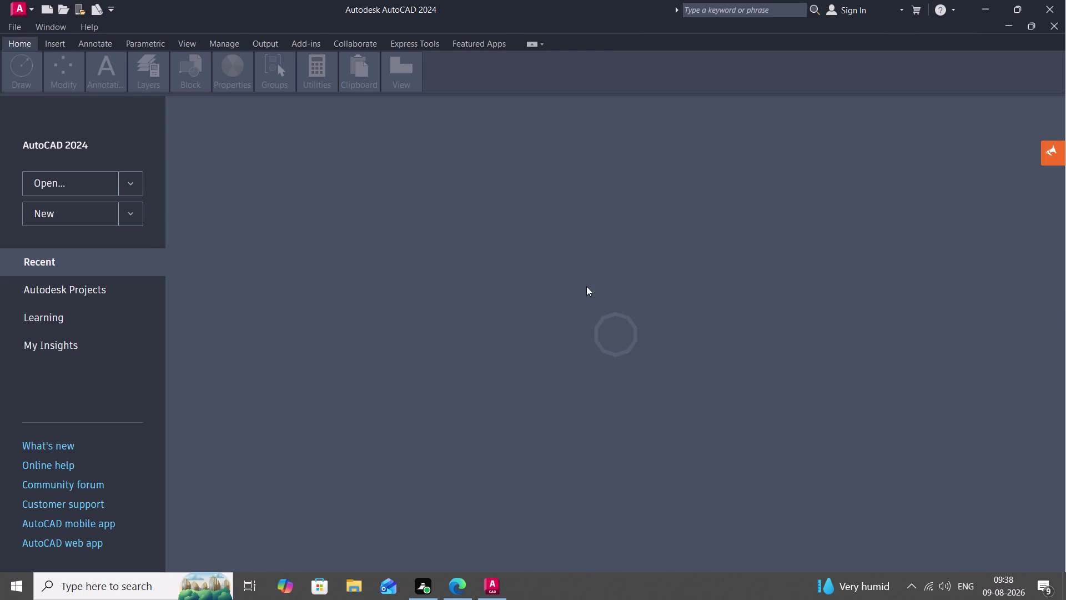
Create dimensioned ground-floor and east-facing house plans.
Create a new blank Drawing1 from the default acad.dwt template.
click(88, 212)
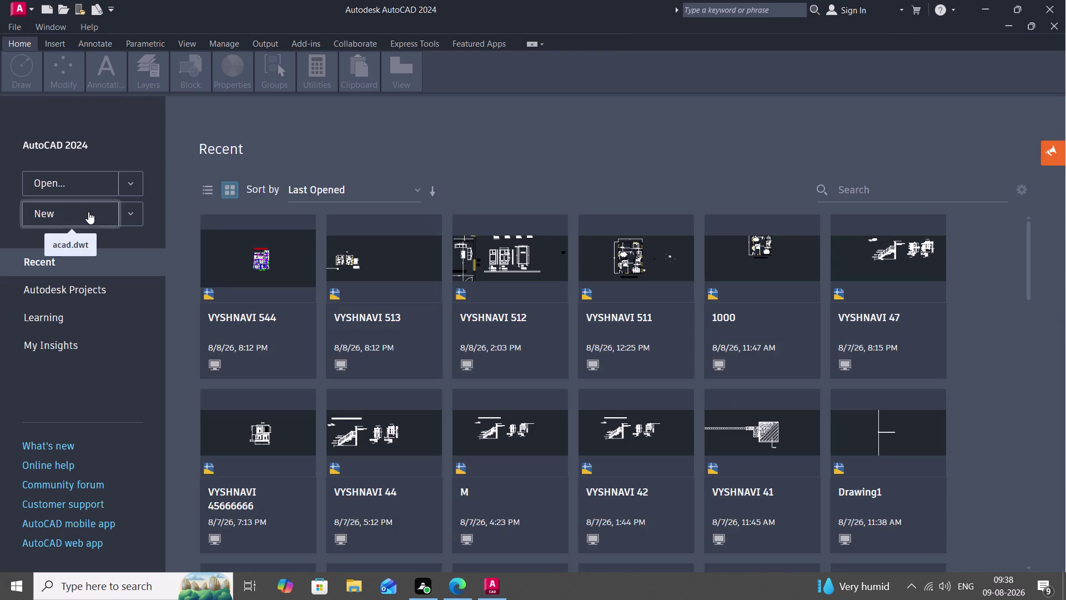
right_click(88, 211)
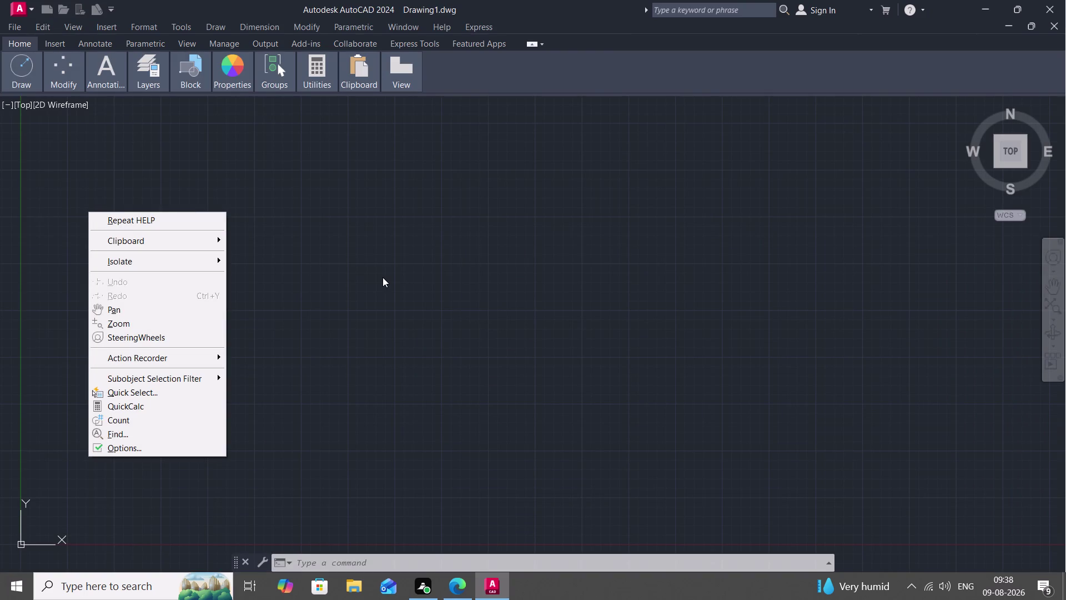
key(Escape)
scroll(down, 3)
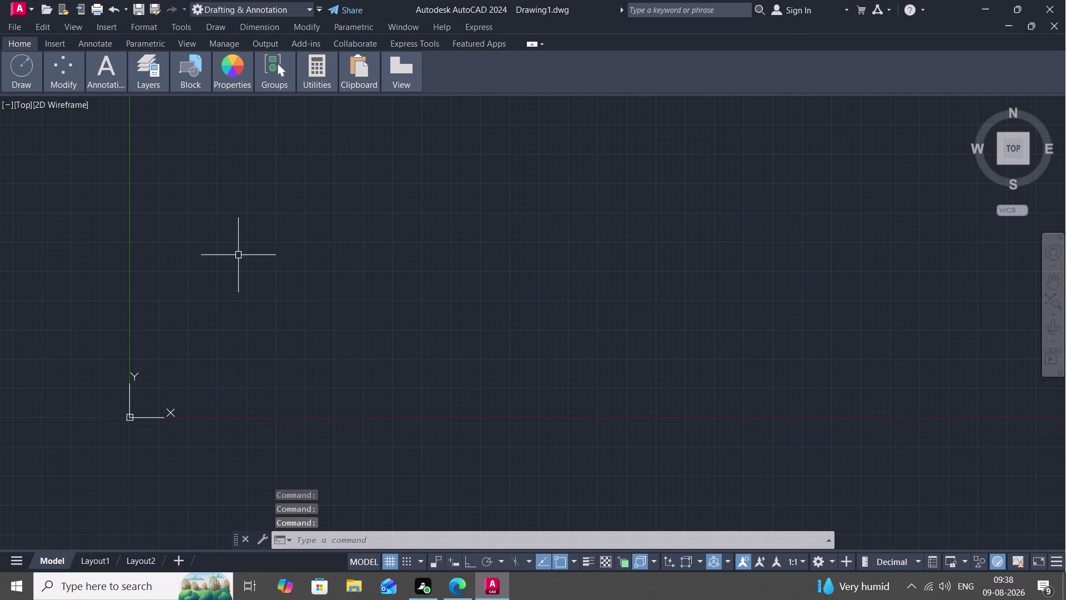
Start a trial rectangle from the Draw panel and pick its first corner.
click(19, 40)
click(26, 45)
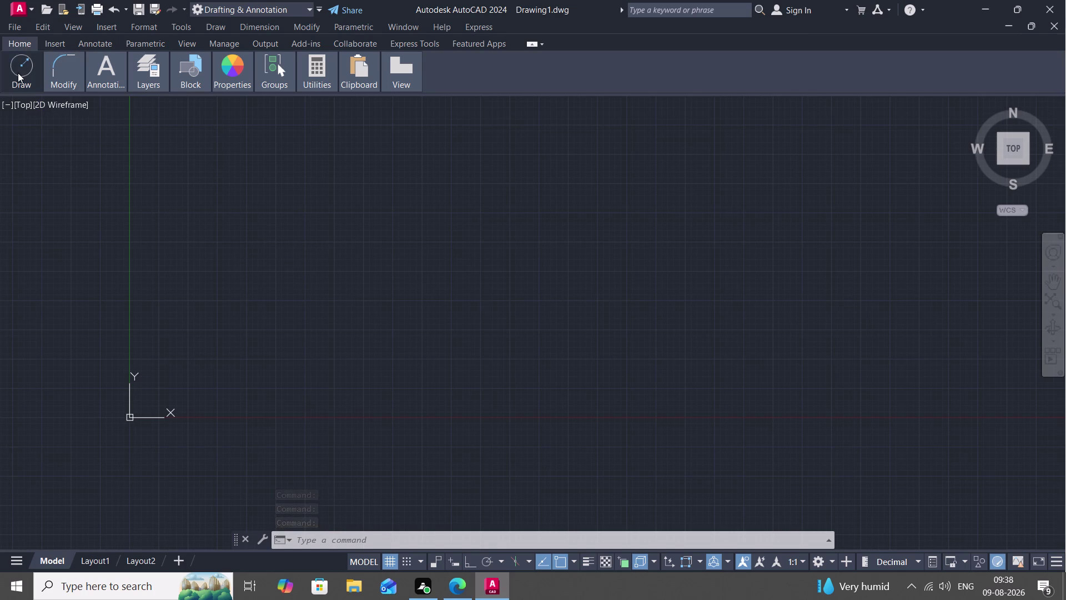
click(17, 72)
click(10, 105)
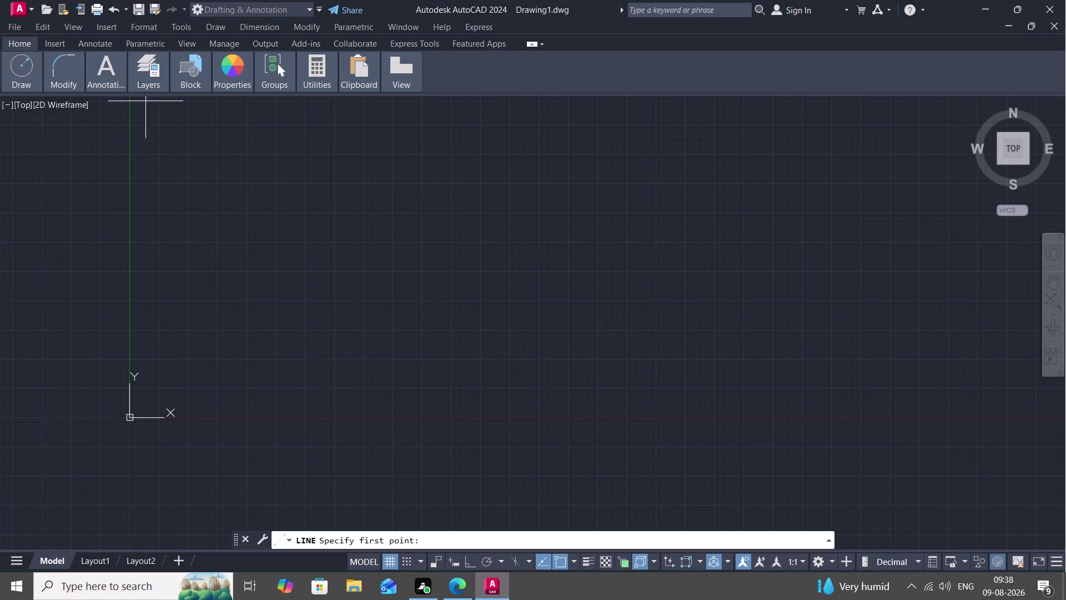
click(16, 74)
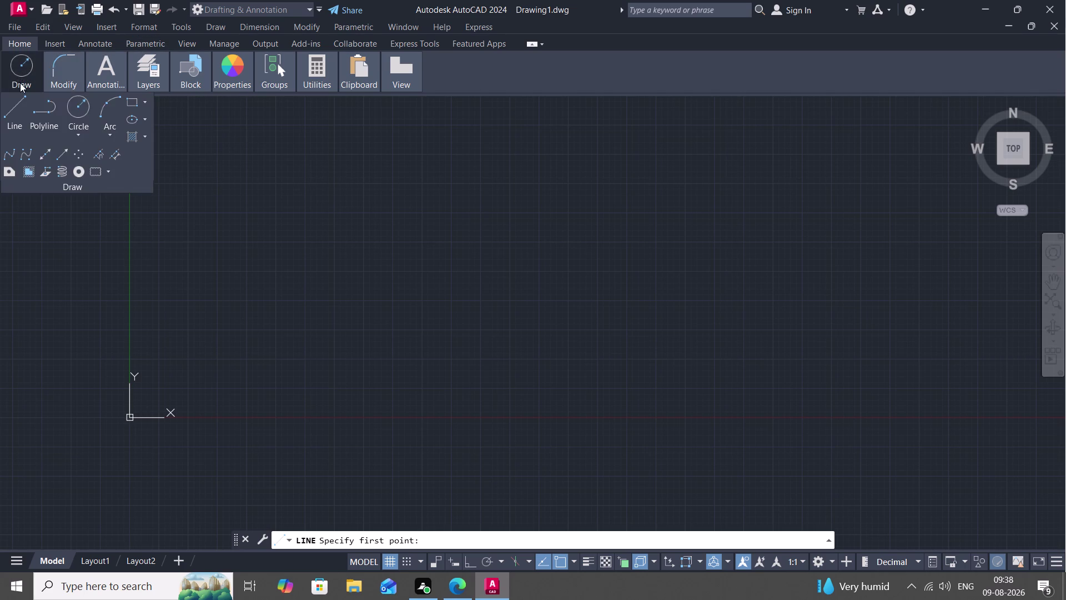
click(143, 102)
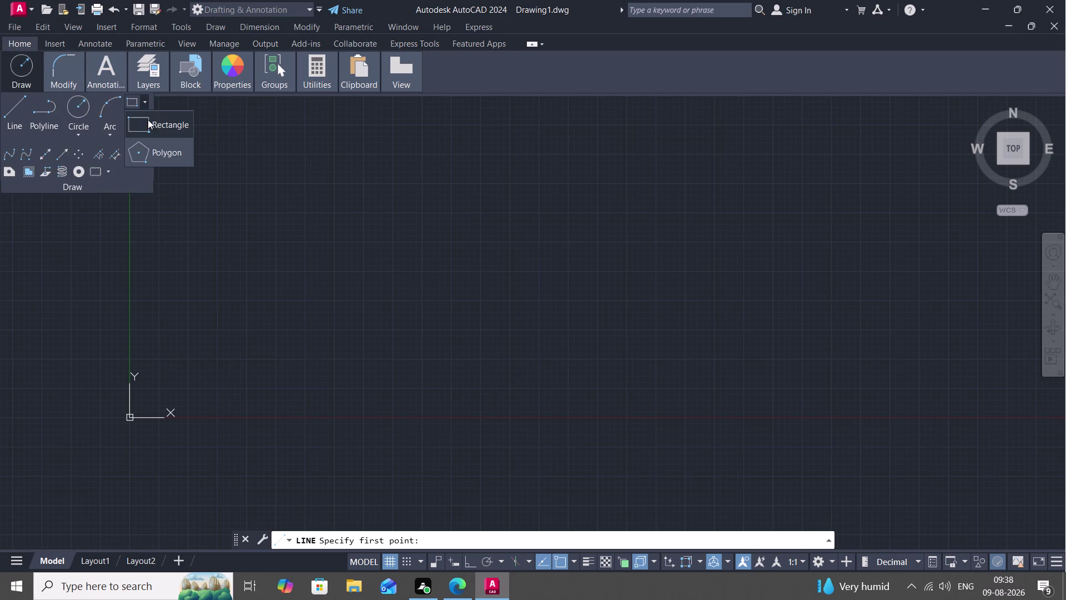
click(152, 125)
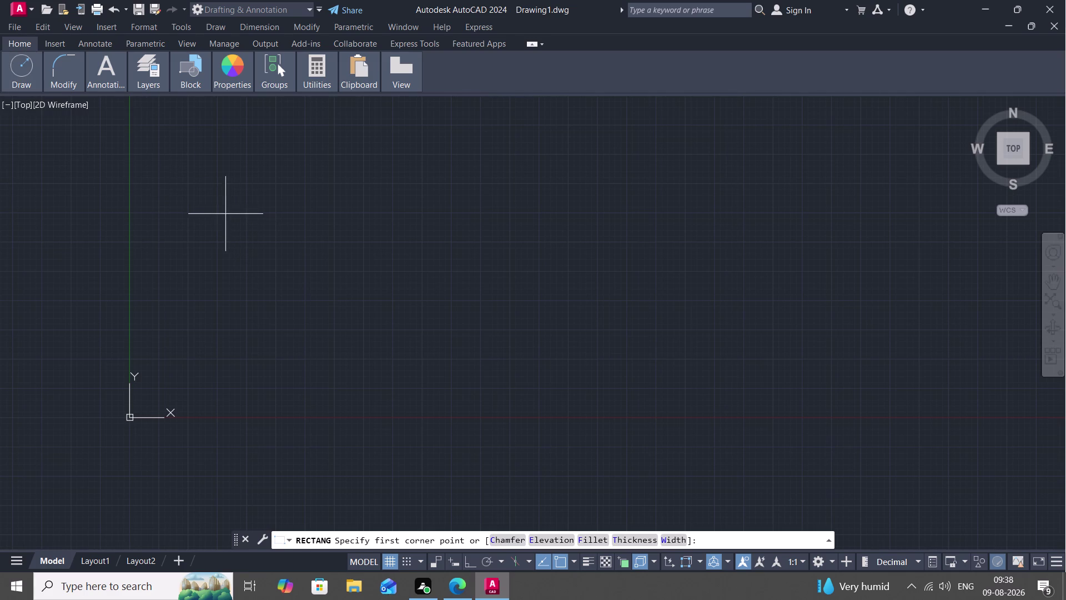
click(218, 211)
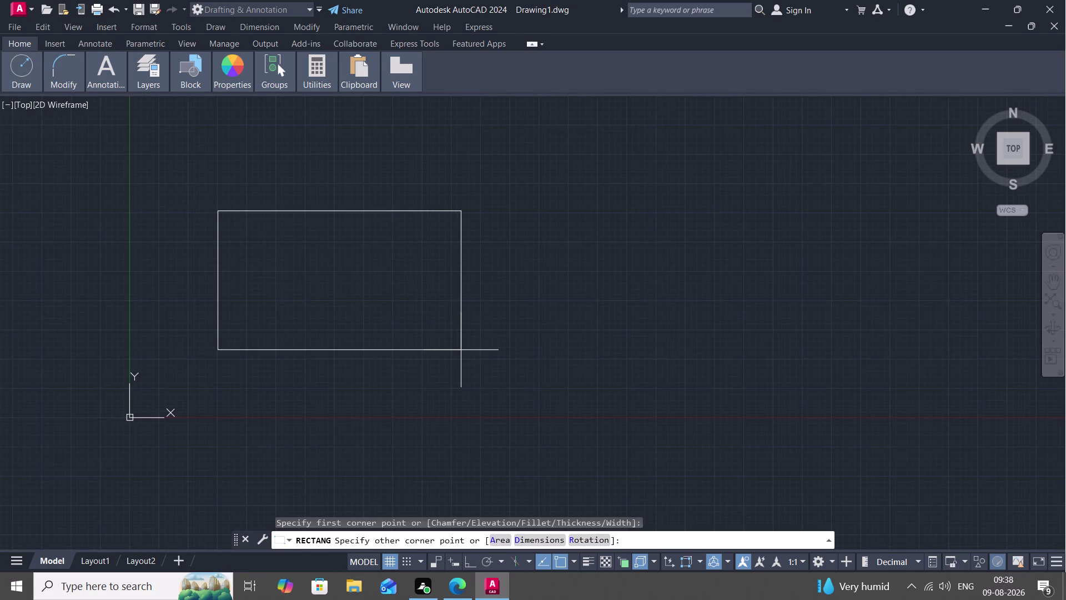
Cancel the rectangle at its Dimensions prompt and open Drawing Units with UN.
text(D)
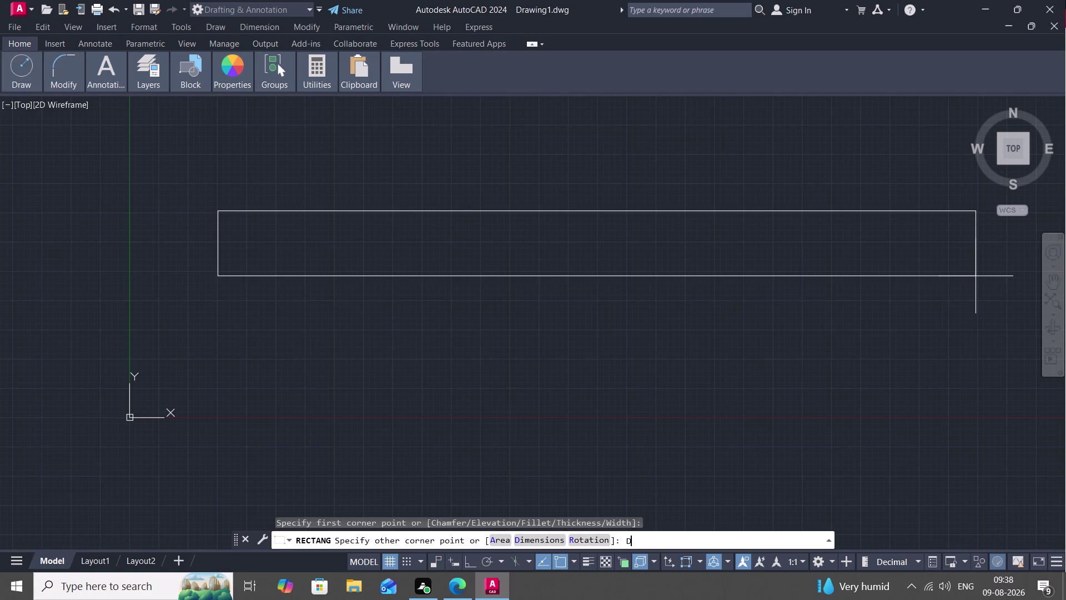
key(space)
key(Escape)
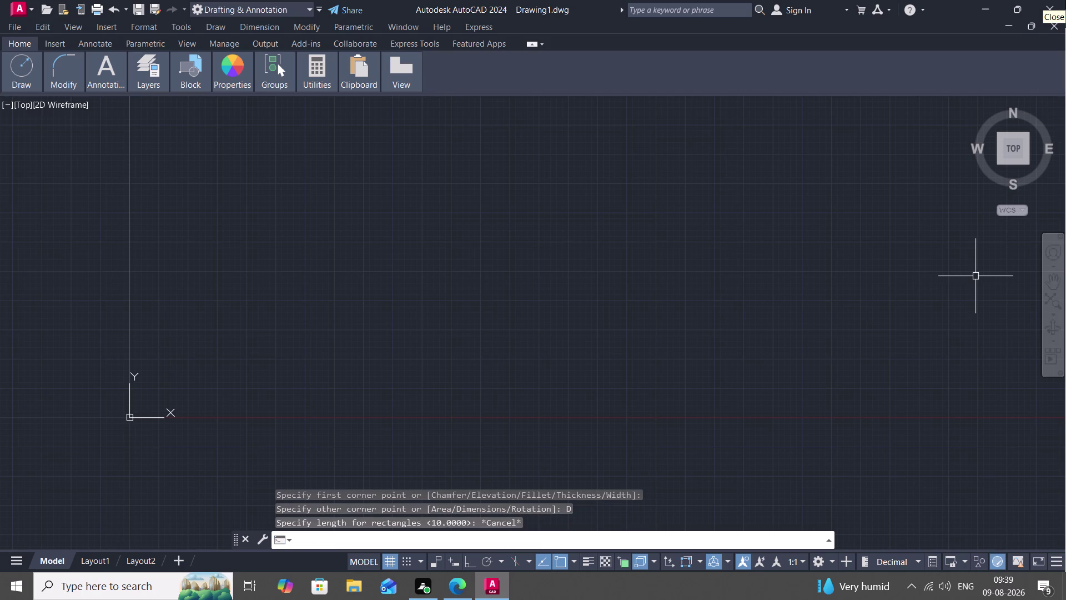
text(UN)
key(space)
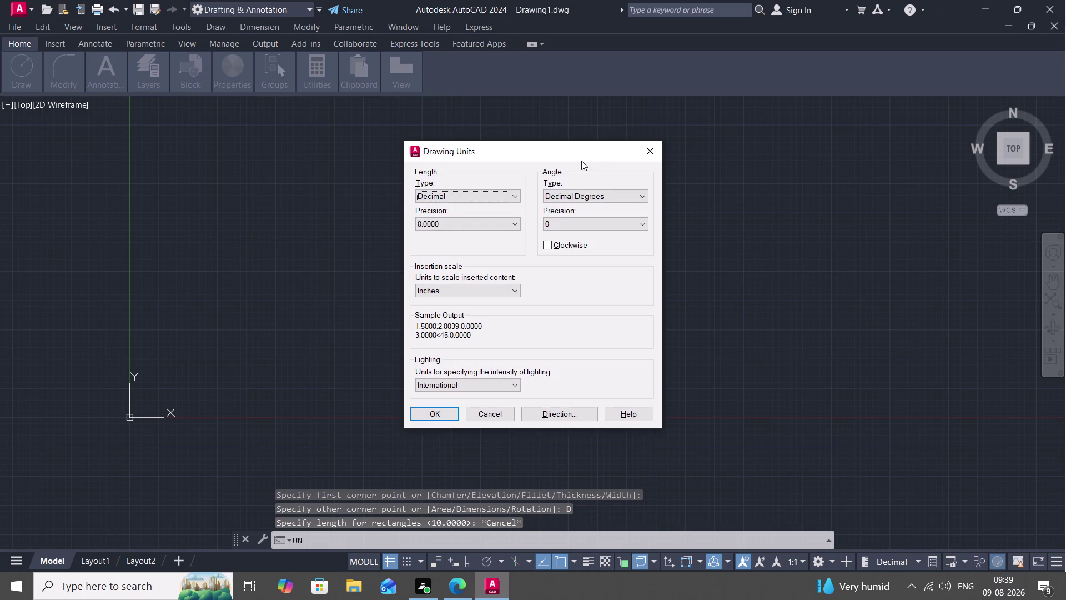
Set length units to Engineering with 0'-0.00" precision and confirm.
click(517, 191)
click(496, 223)
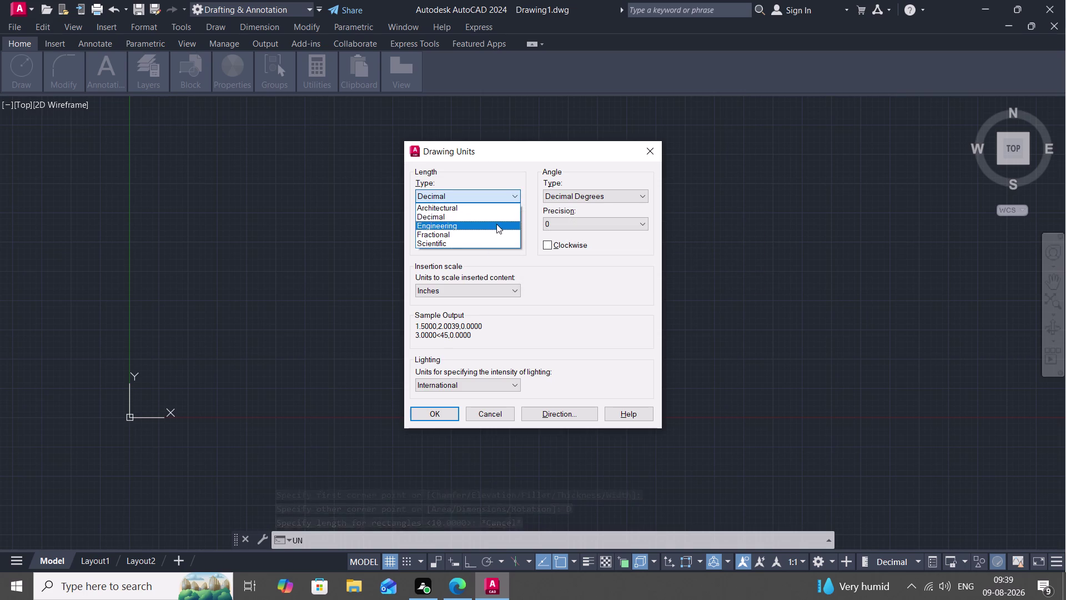
click(496, 224)
click(489, 252)
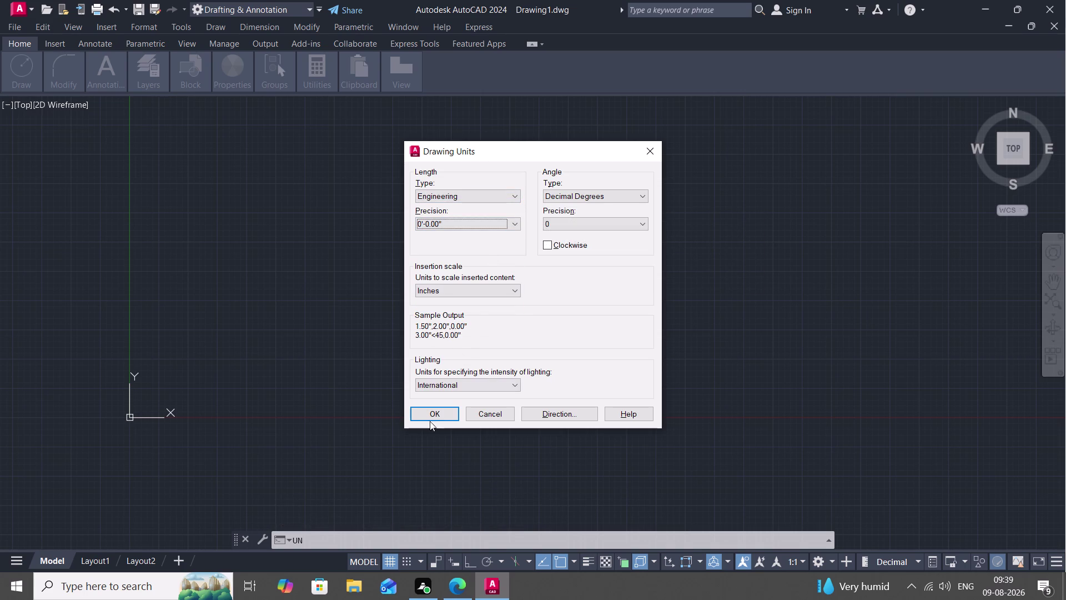
click(432, 410)
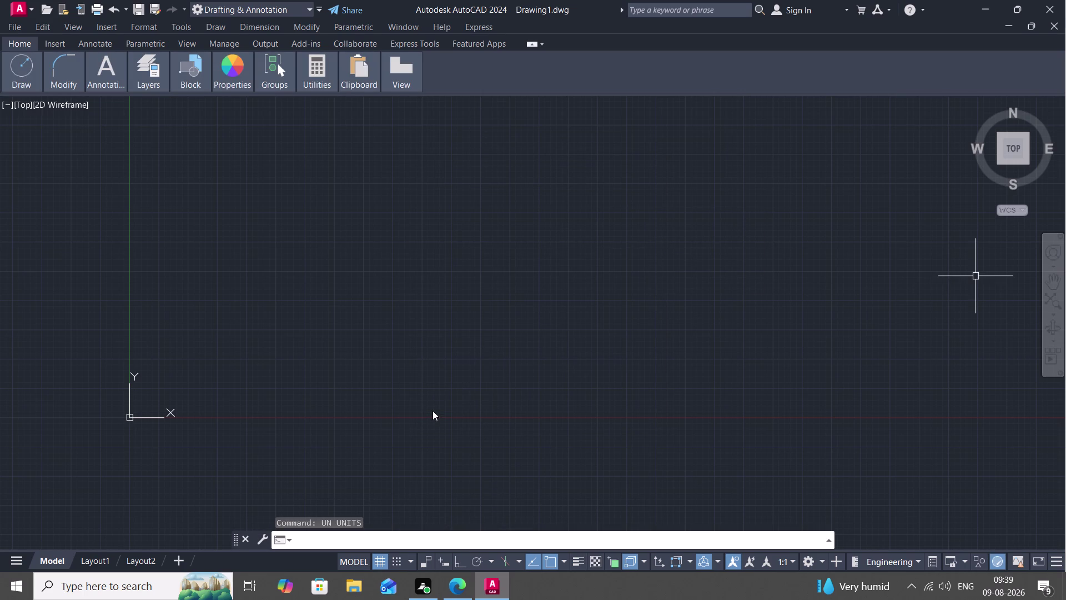
Give the Standard dimension style Engineering primary units with 0'-0.00" precision.
text(D)
key(space)
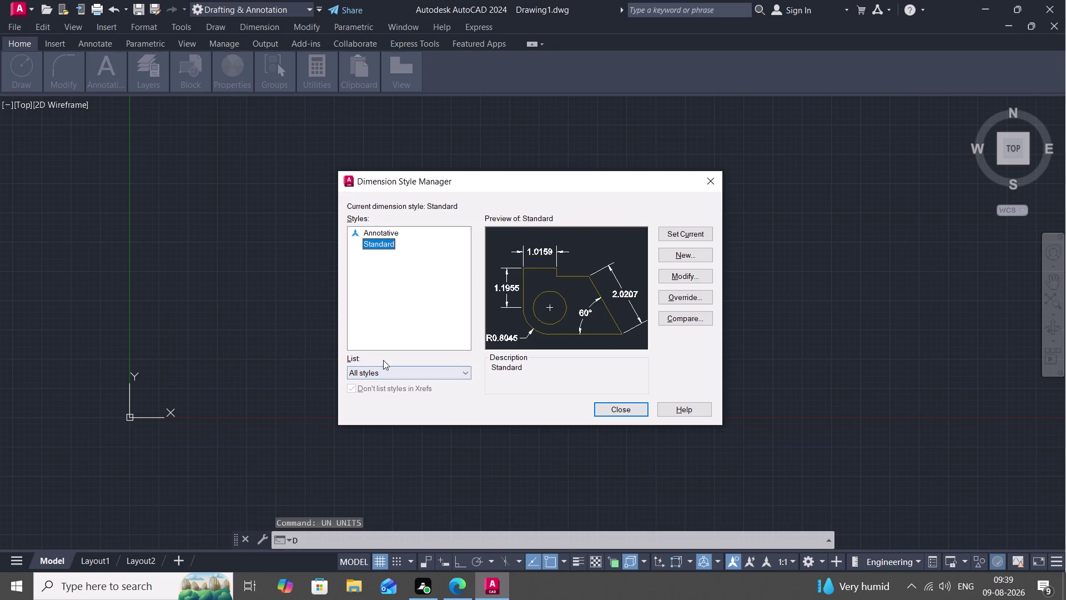
click(684, 277)
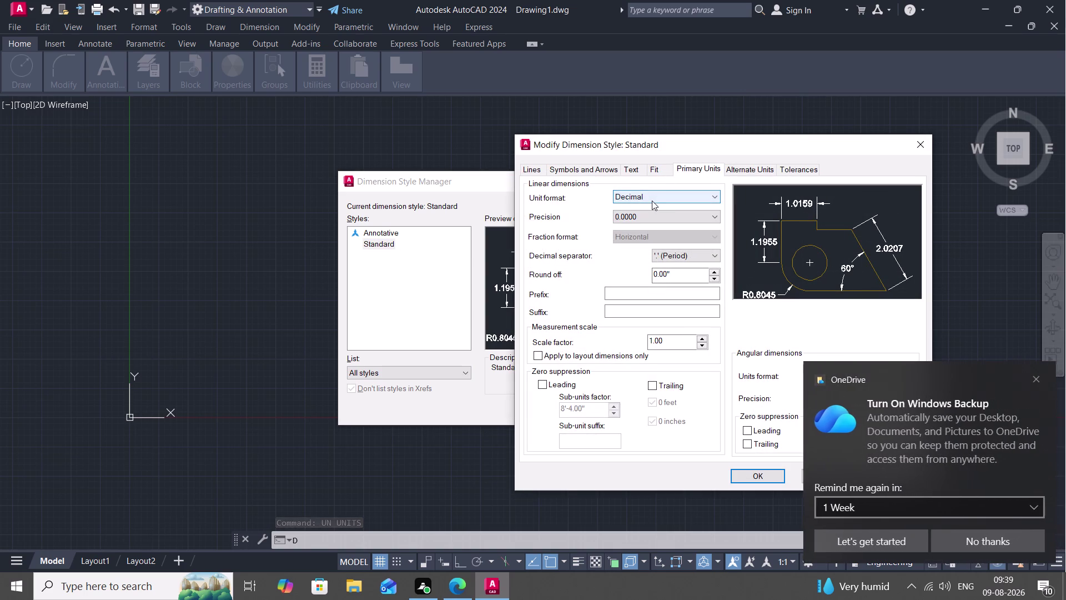
click(651, 201)
click(652, 225)
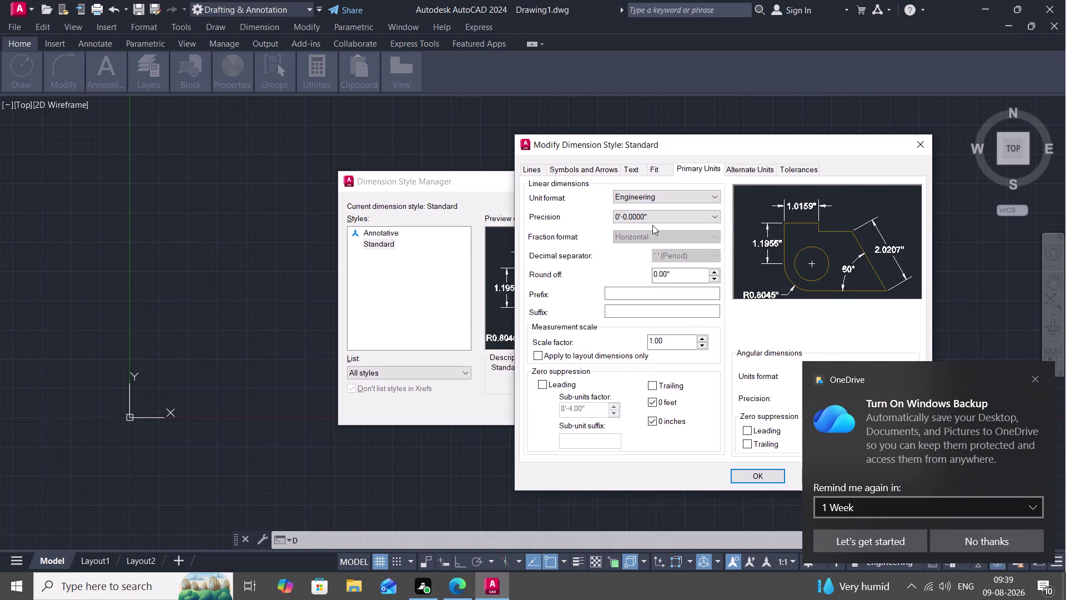
click(653, 217)
click(641, 248)
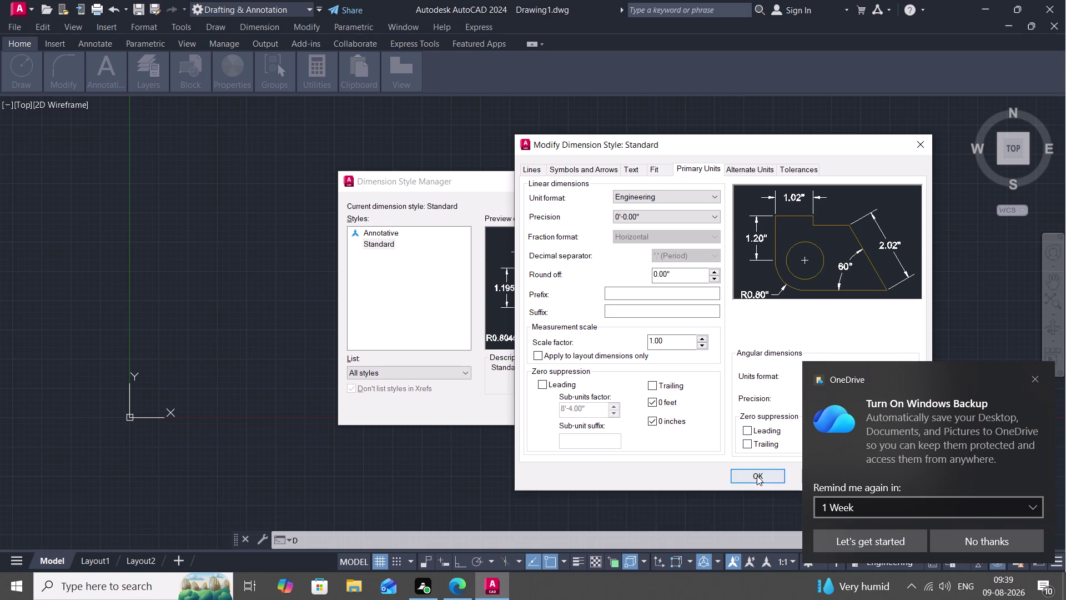
Set the Standard style's text height to 6", save it, and close the manager.
click(627, 166)
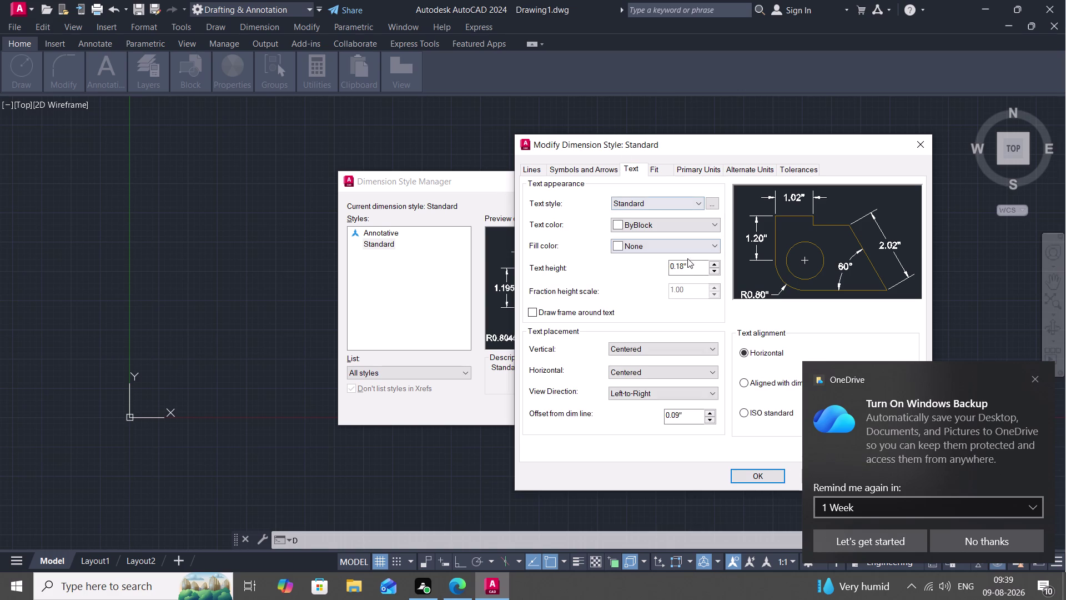
click(689, 267)
key(BackSpace)
key(BackSpace)
key(BackSpace)
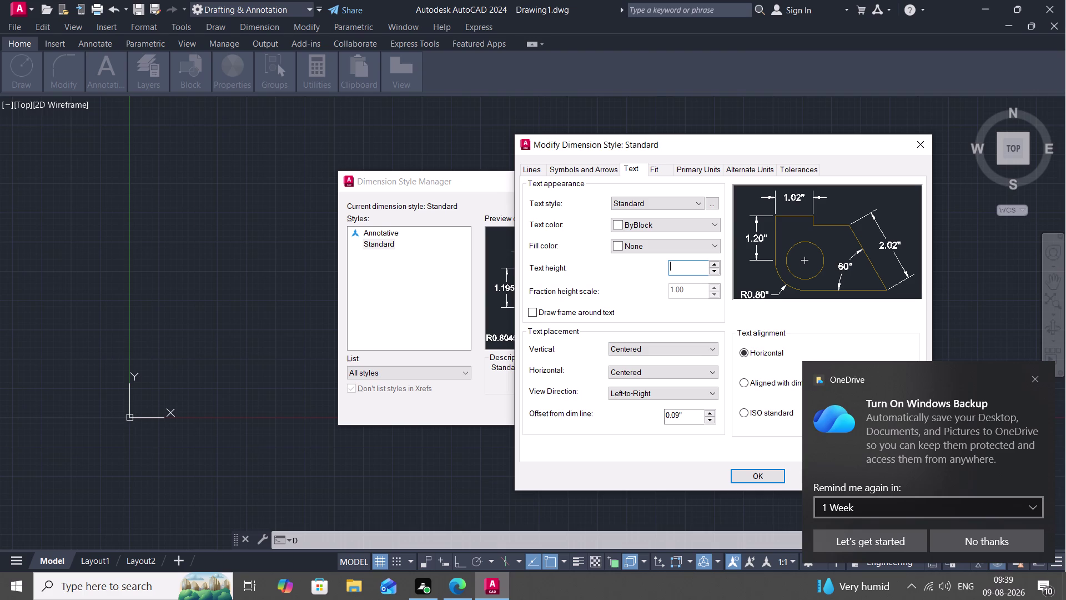
key(6)
key(shift+quotedbl)
click(744, 472)
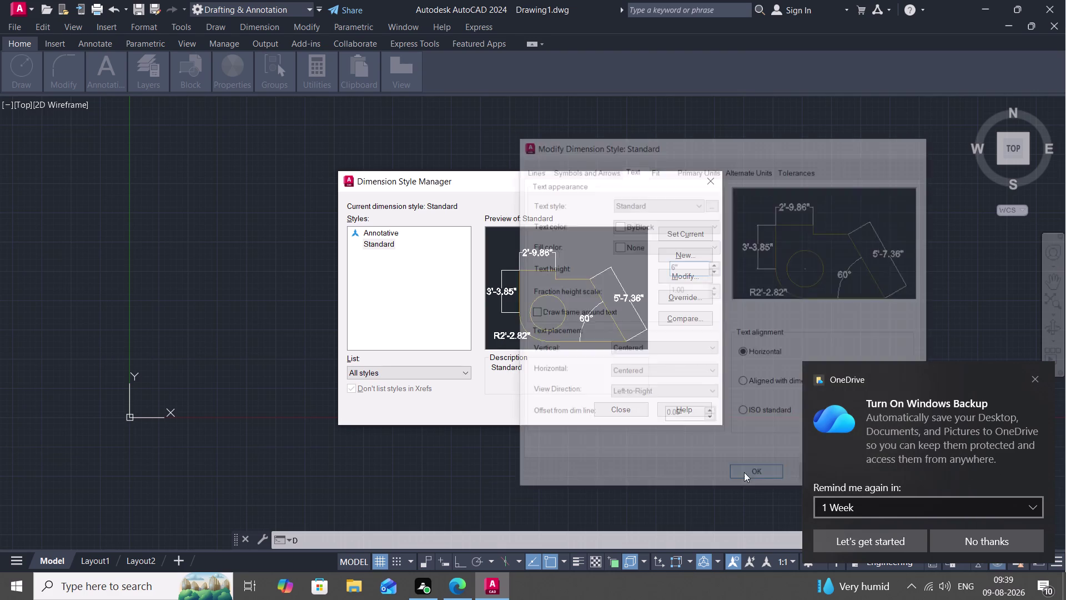
click(688, 228)
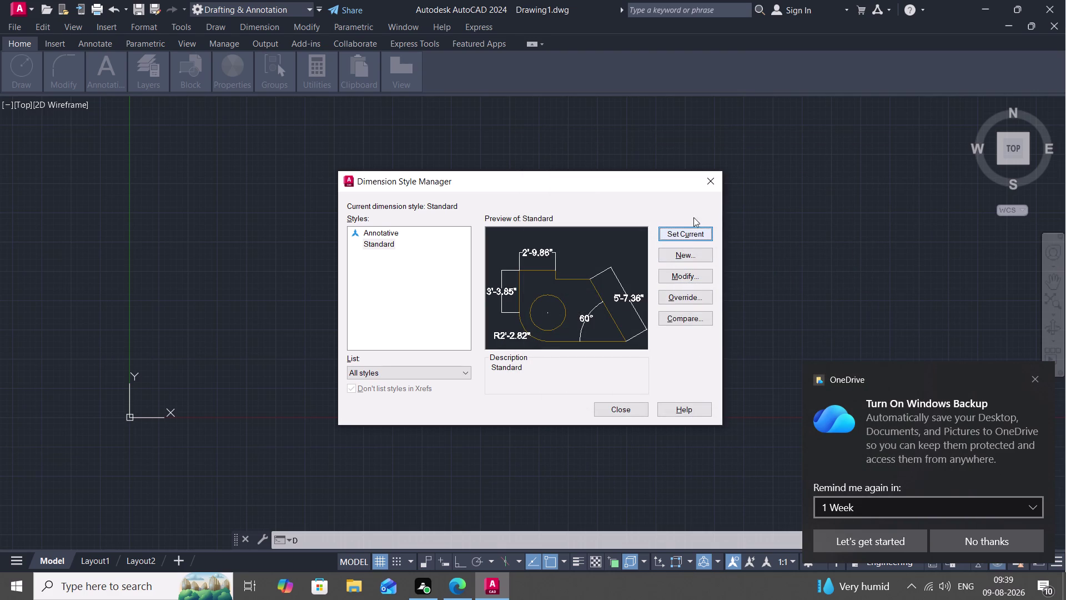
click(710, 186)
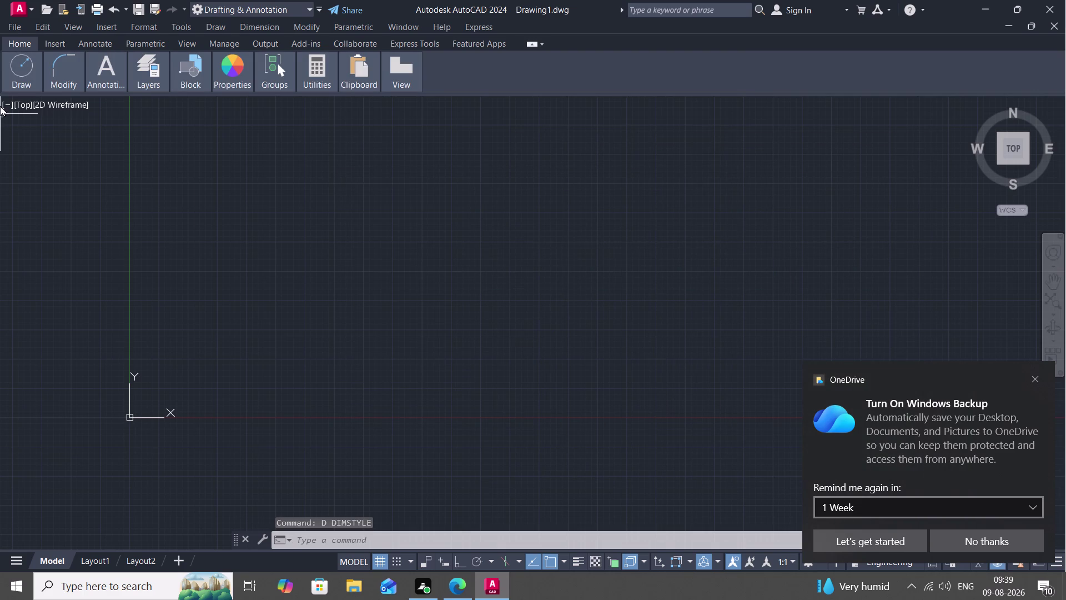
Start a rectangle, pick its first corner, and choose to size it by dimensions.
click(23, 69)
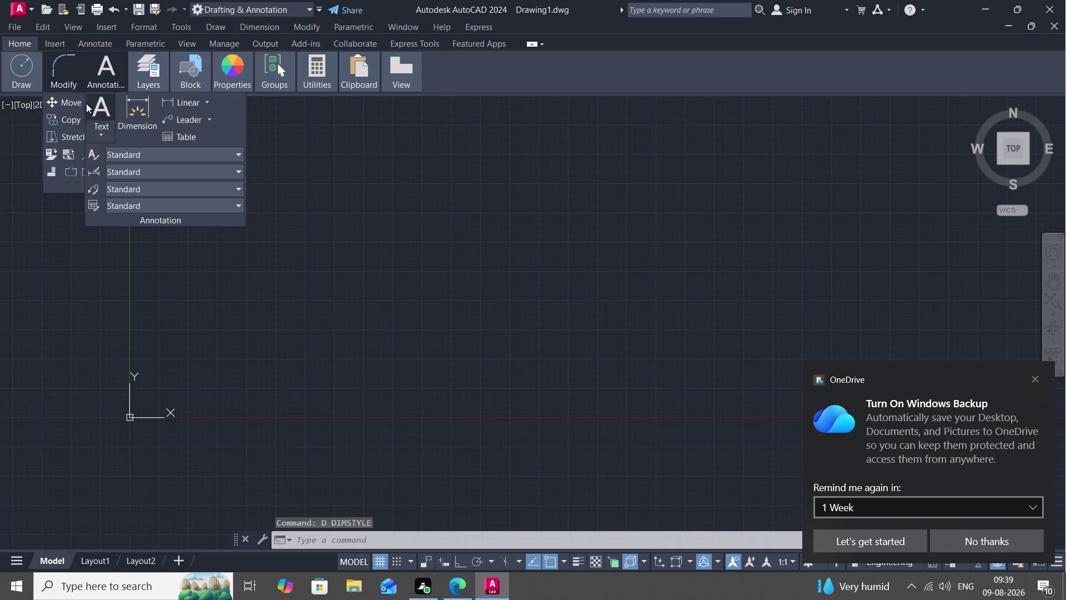
click(8, 85)
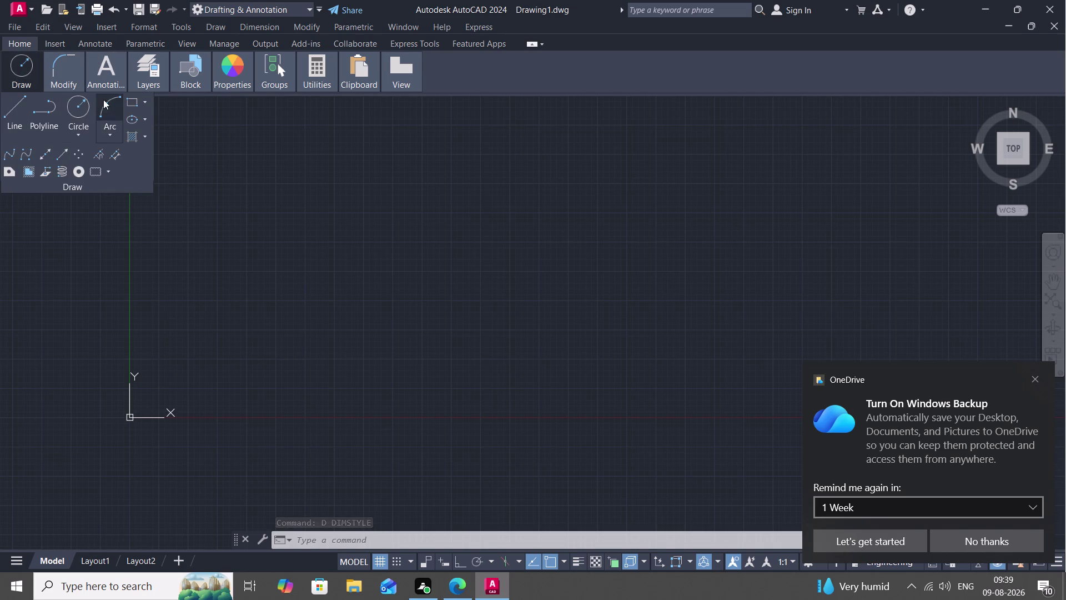
click(144, 97)
click(141, 129)
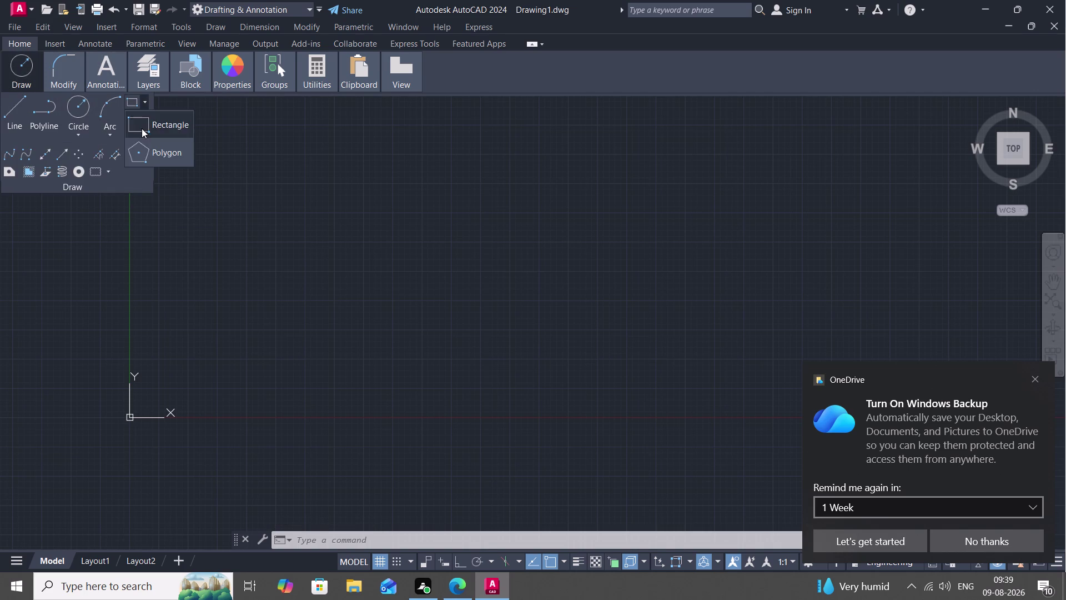
click(277, 186)
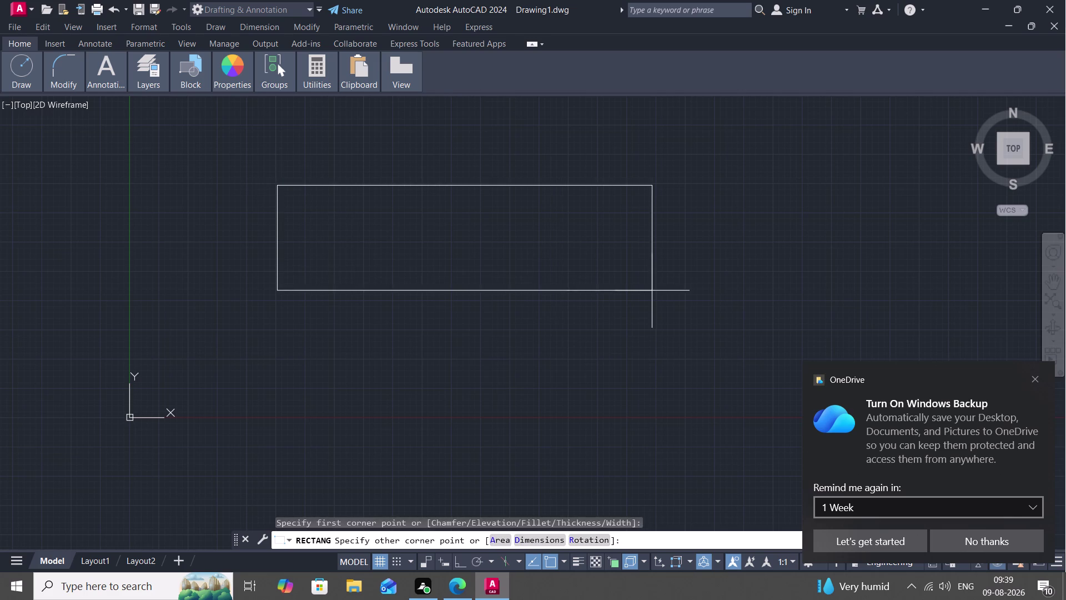
text(D)
key(space)
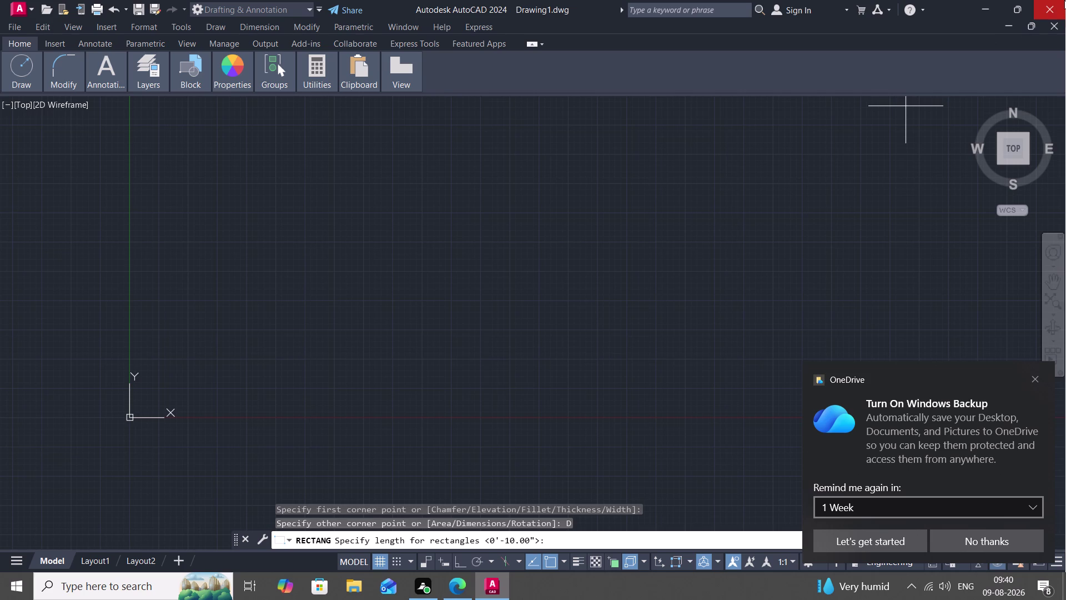
Enter 25' length and 34' width for the rectangle.
text(25)
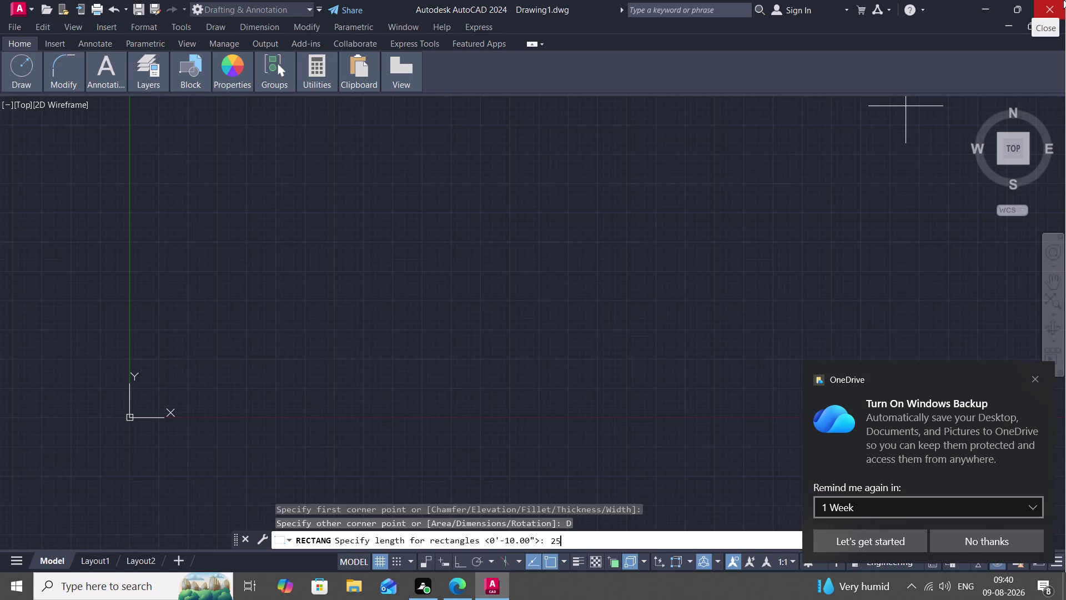
key(apostrophe)
key(space)
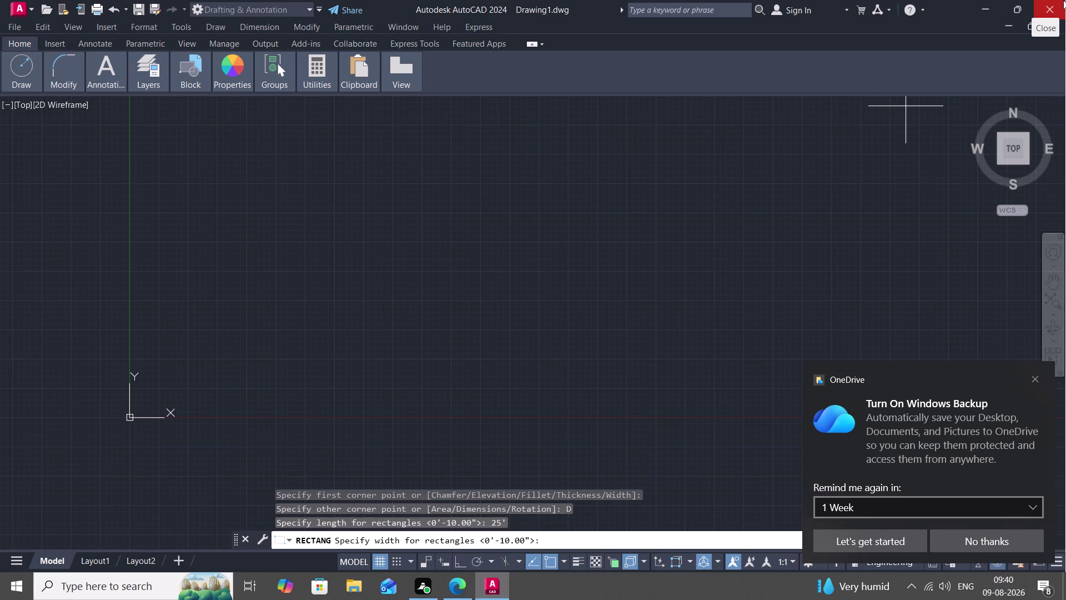
text(34)
text(')
key(space)
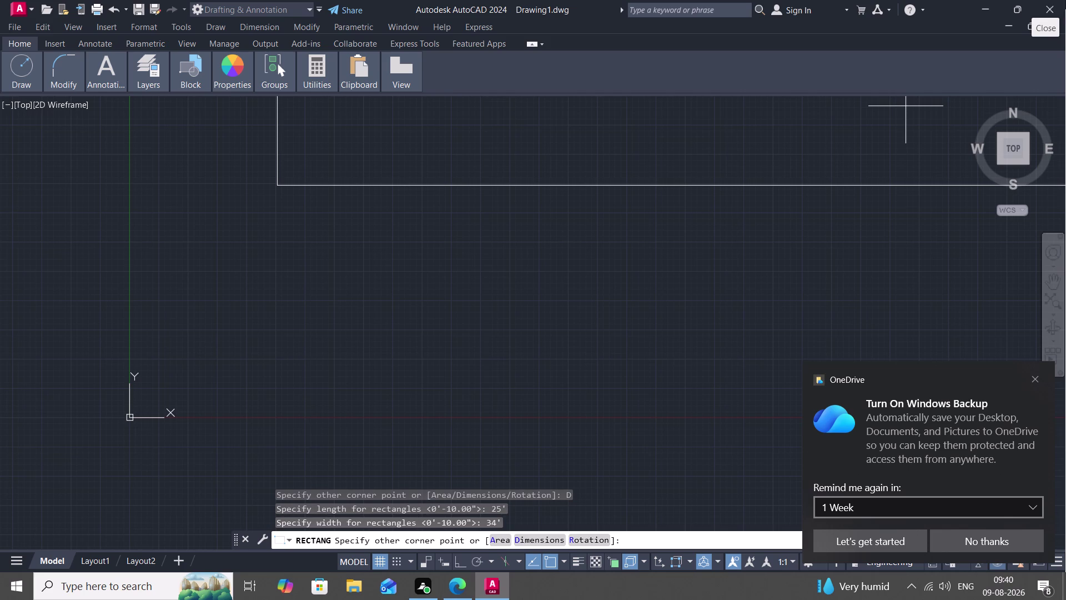
scroll(down, 3)
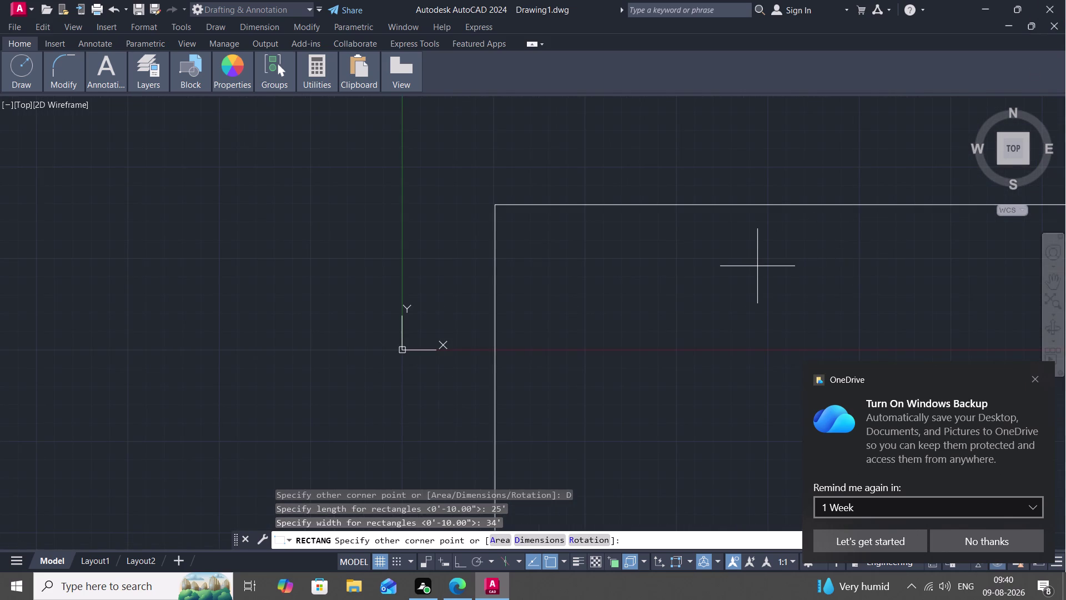
Place the 25' x 34' rectangle in the drawing.
middle_drag(742, 264, 501, 102)
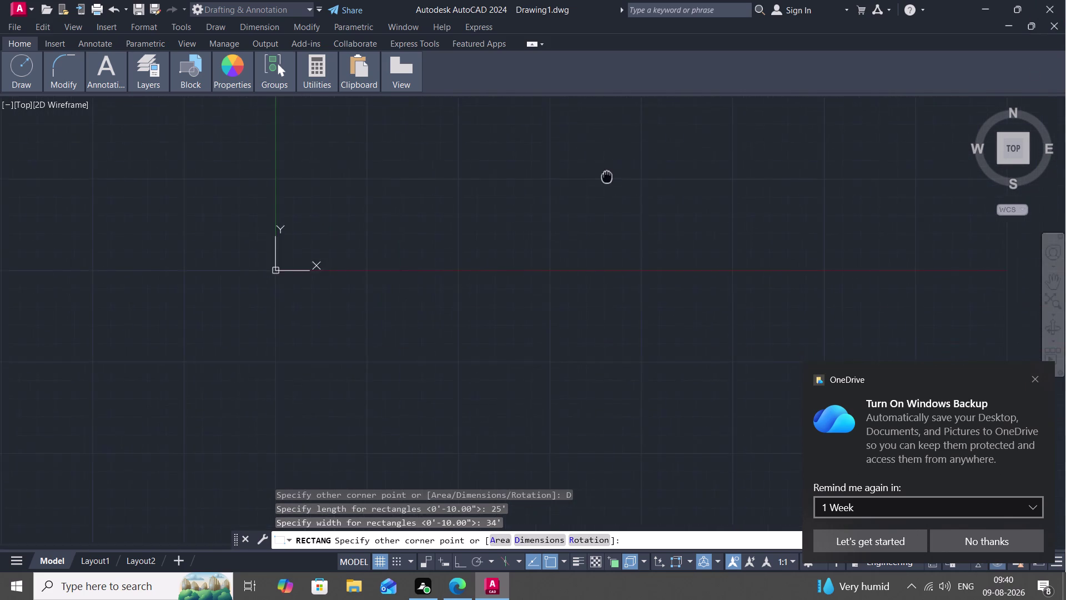
middle_drag(502, 102, 467, 81)
scroll(down, 3)
scroll(down, 3)
click(489, 165)
scroll(down, 3)
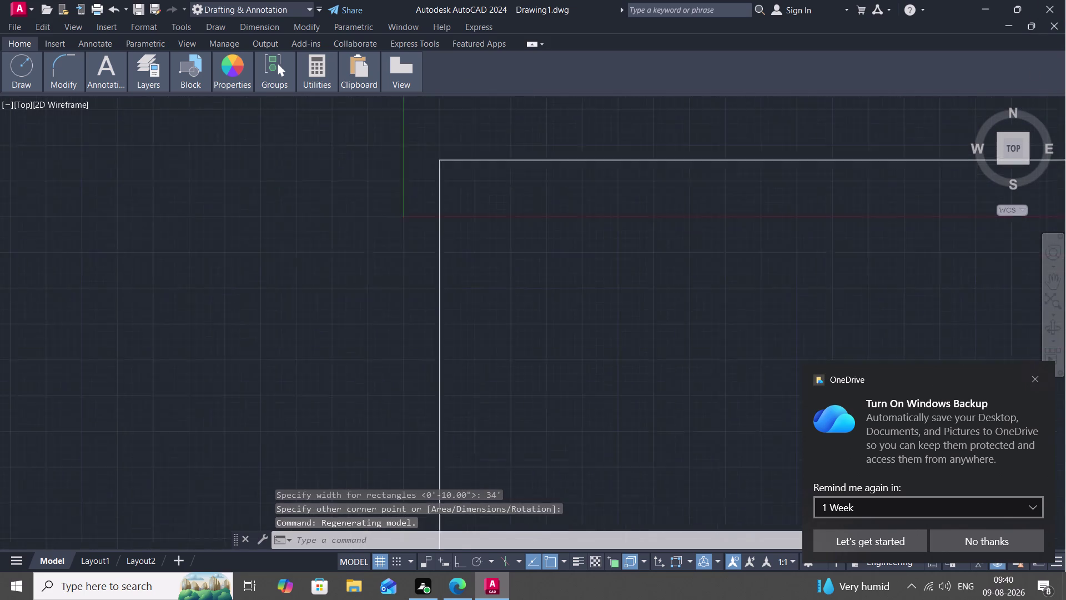
scroll(down, 3)
Pan and zoom to center the full outline in view.
middle_drag(496, 192, 476, 187)
scroll(up, 3)
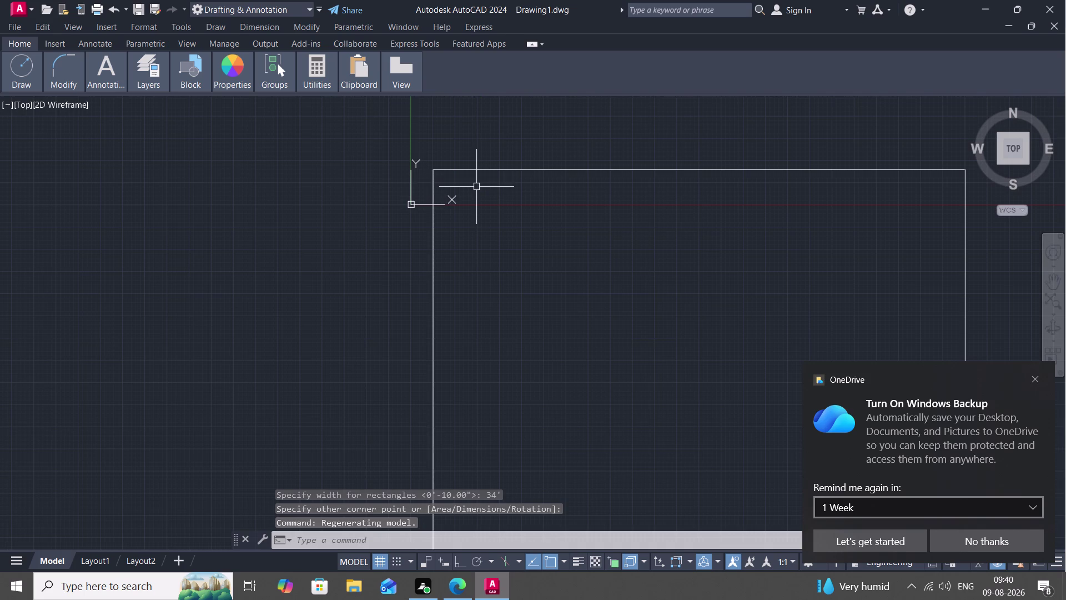
middle_drag(477, 187, 434, 140)
scroll(down, 3)
middle_drag(487, 169, 481, 162)
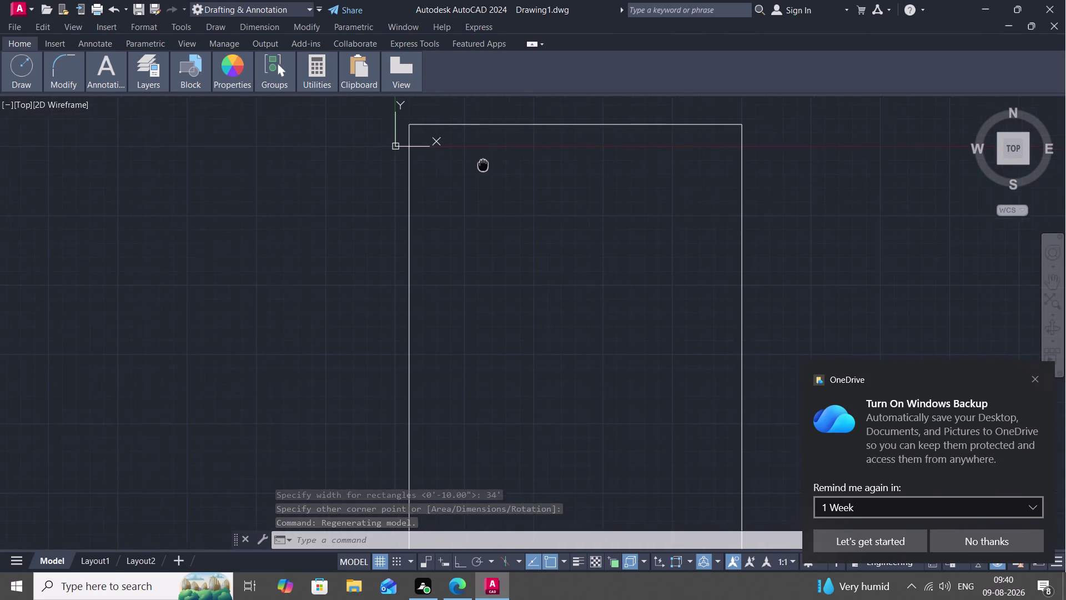
middle_drag(481, 161, 480, 142)
scroll(down, 3)
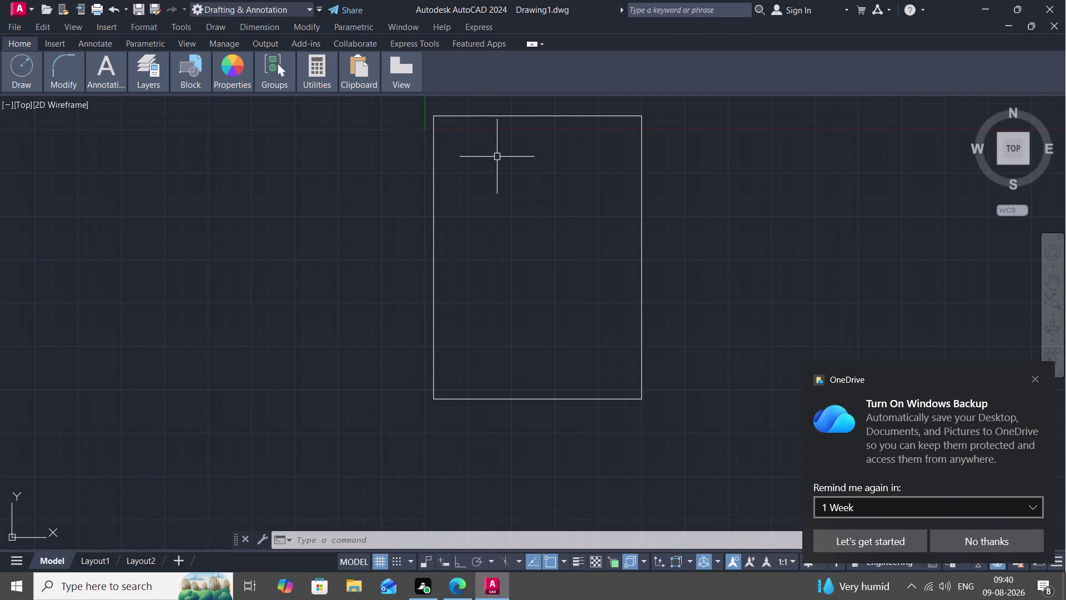
text(O)
key(space)
Offset the outer rectangle 9" inward to form the outer wall thickness.
text(9")
key(space)
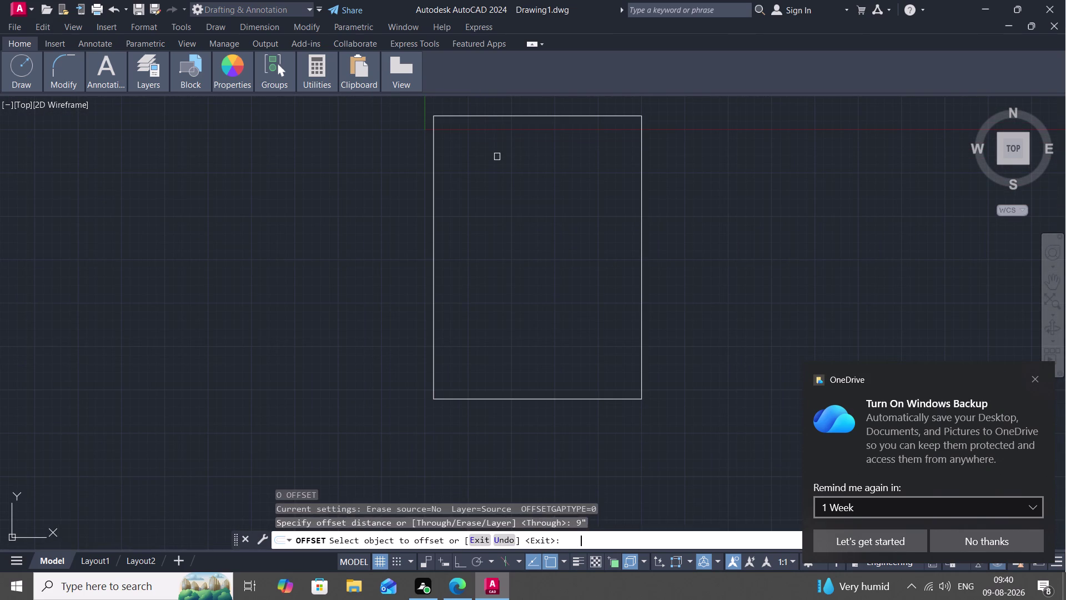
click(434, 164)
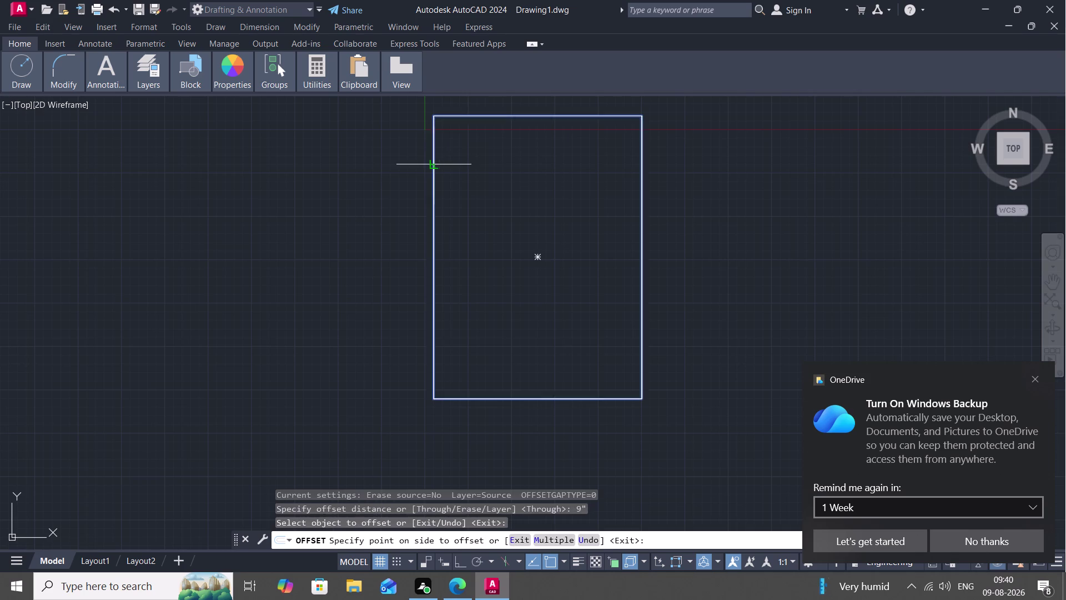
click(469, 190)
key(Escape)
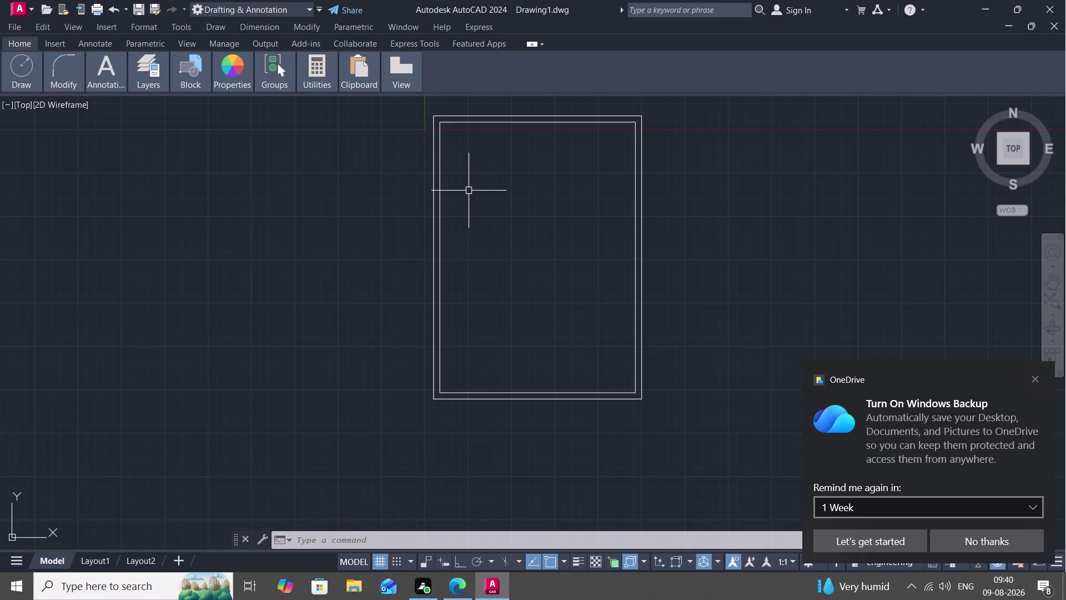
Cancel the repeat offset and break the inner outline at its top-left and top-right corners.
text(O)
key(space)
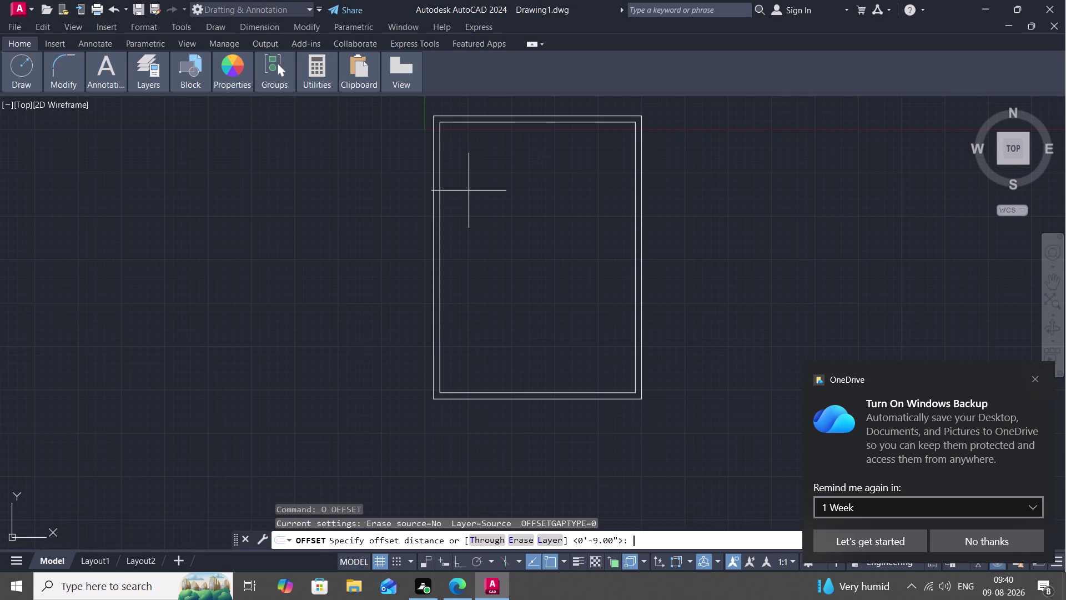
key(Escape)
text(BR)
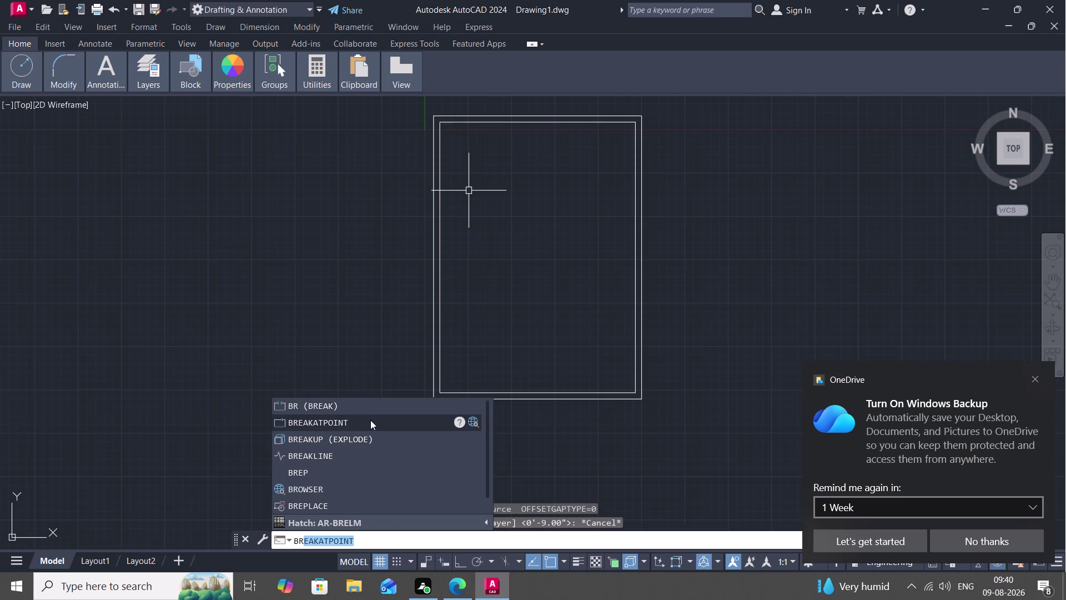
click(370, 419)
click(440, 303)
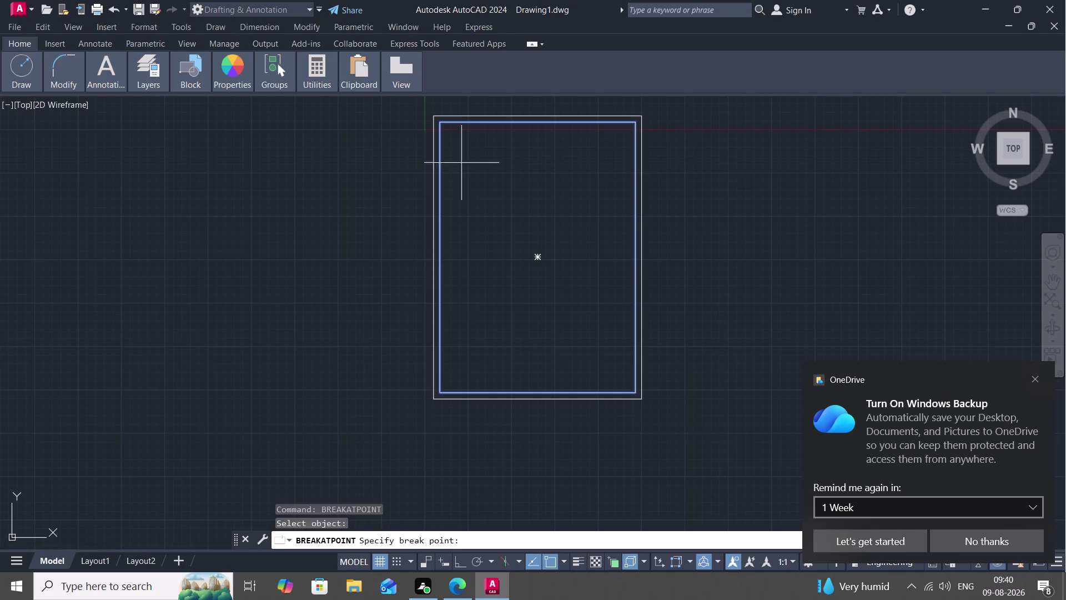
click(442, 122)
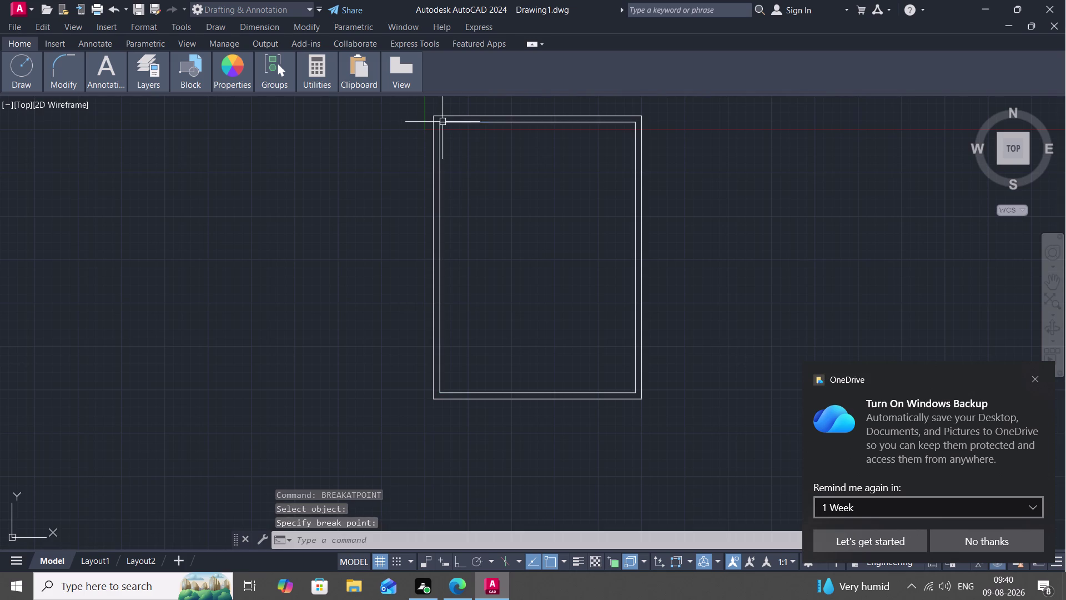
key(space)
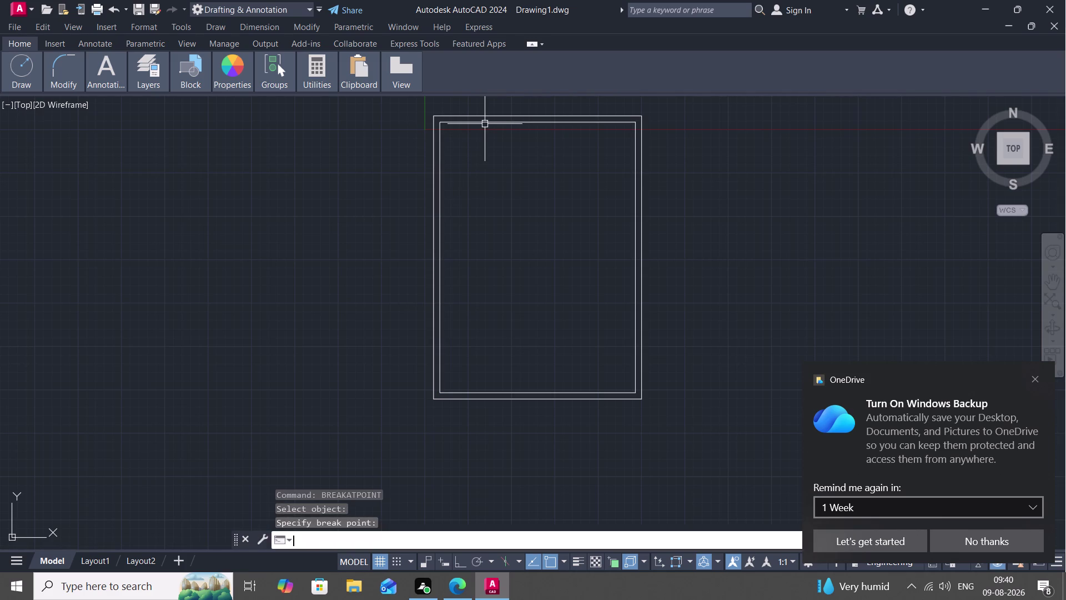
click(485, 124)
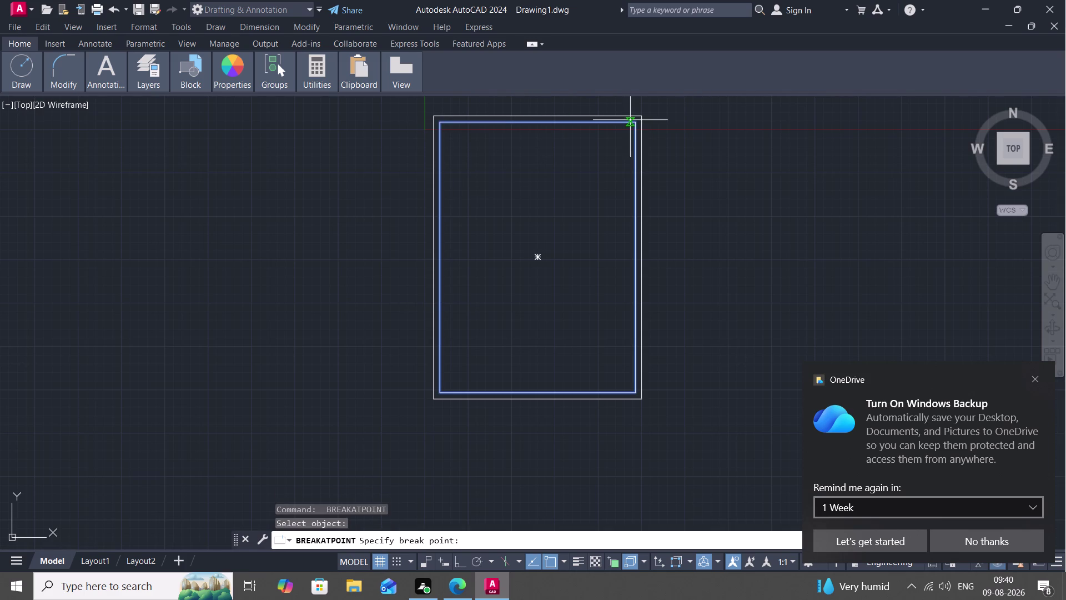
click(632, 123)
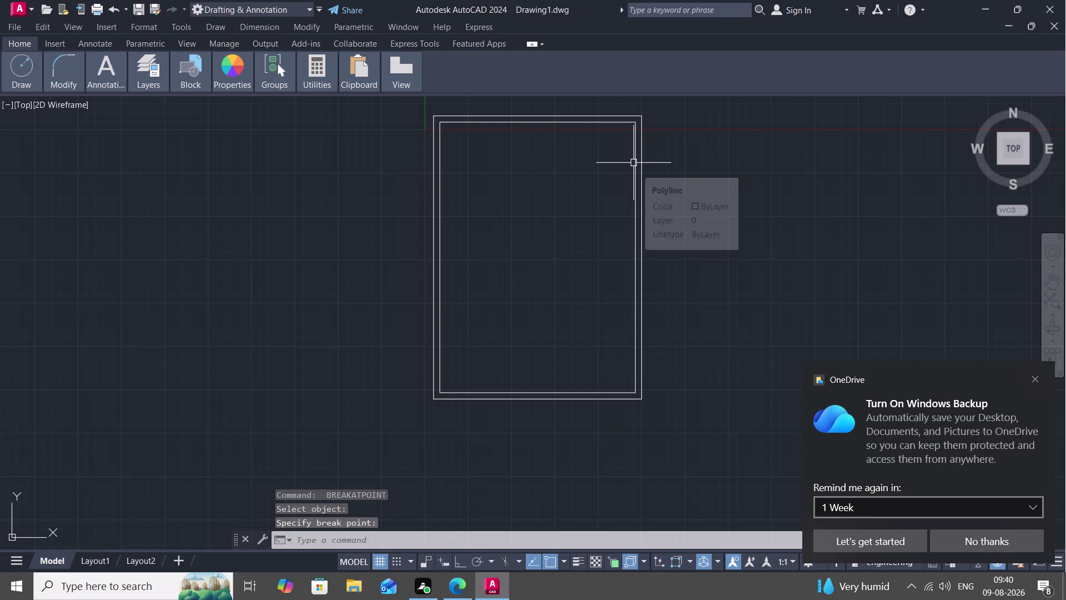
Break the inner outline on its right side and at its bottom-left corner.
key(space)
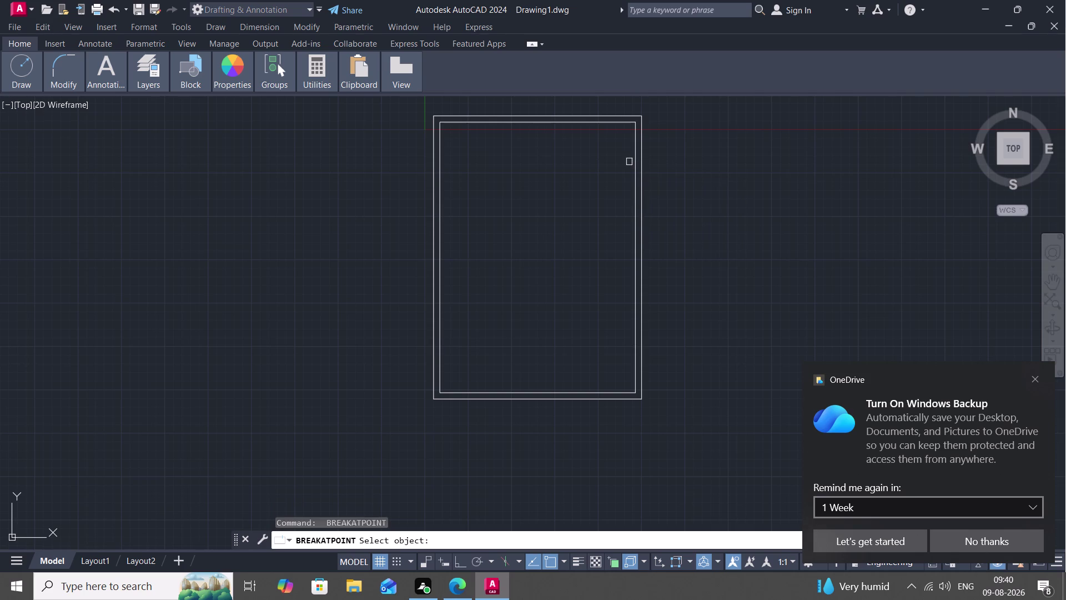
click(638, 168)
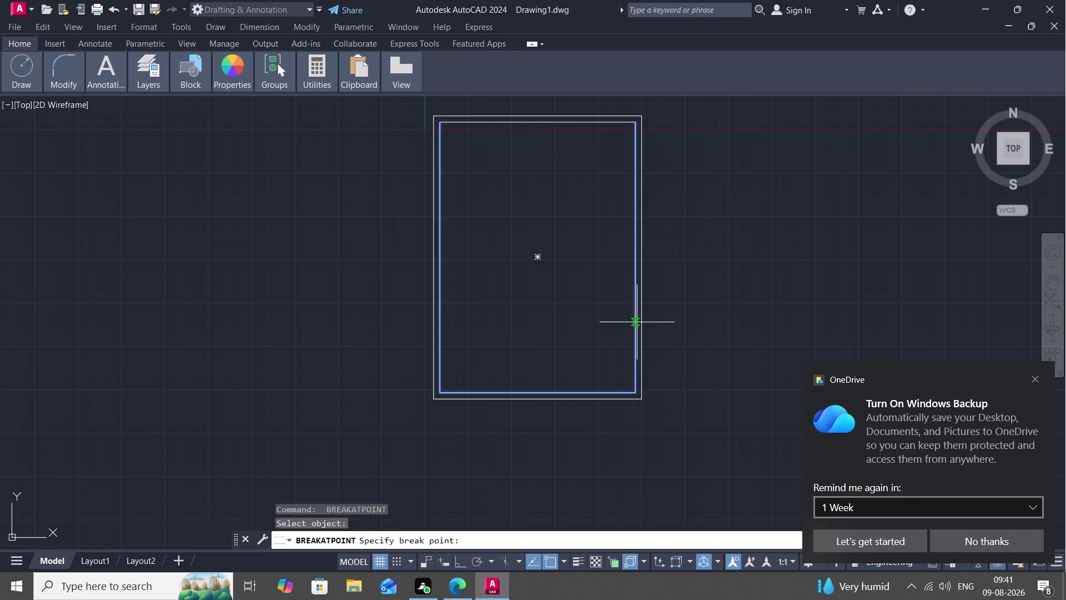
click(635, 388)
key(space)
click(592, 393)
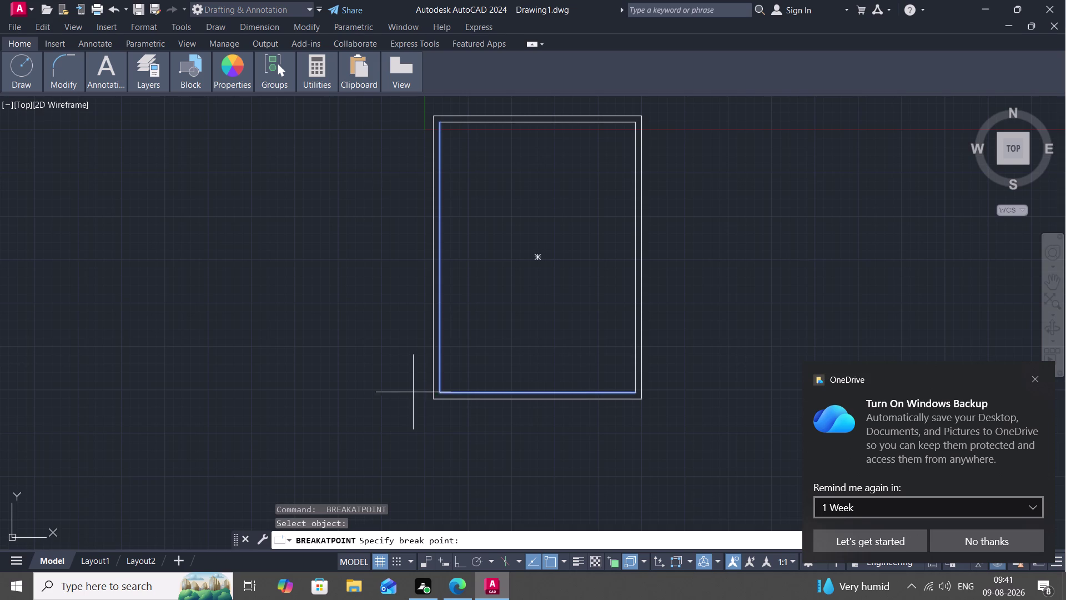
click(437, 389)
key(space)
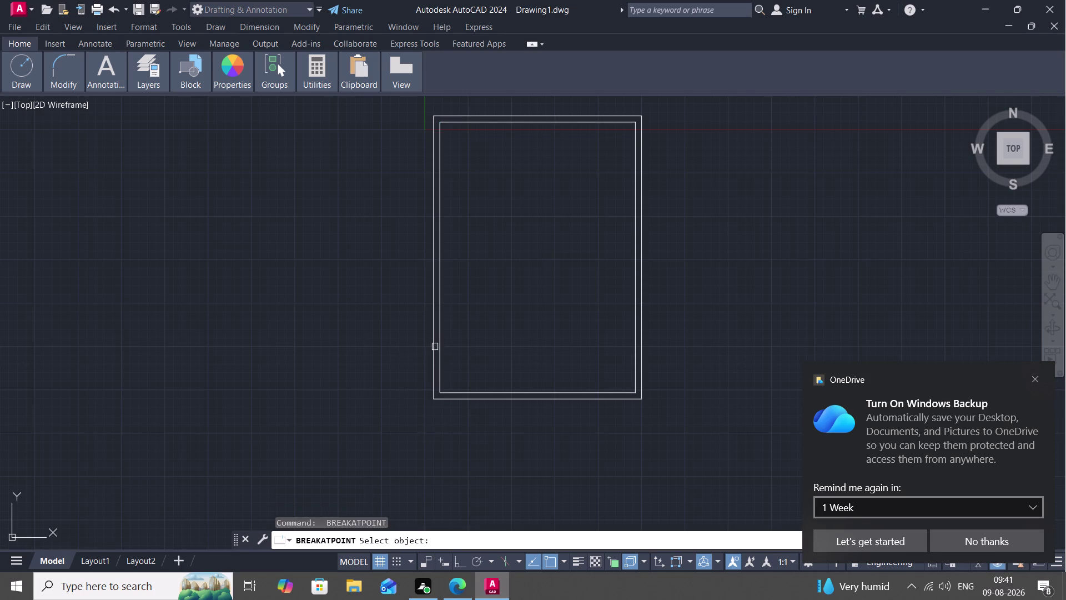
click(441, 342)
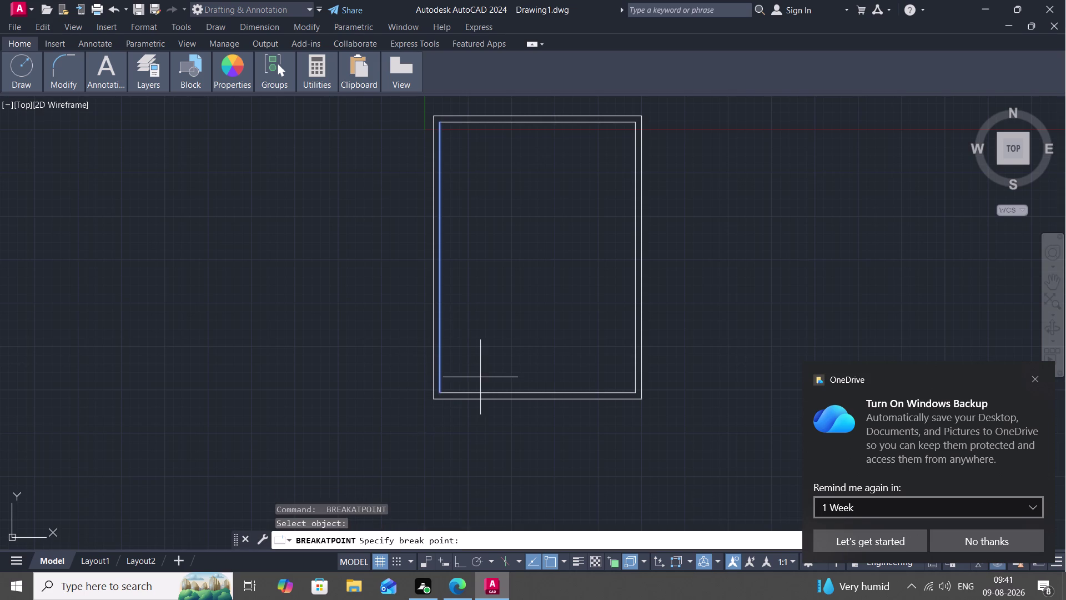
key(Escape)
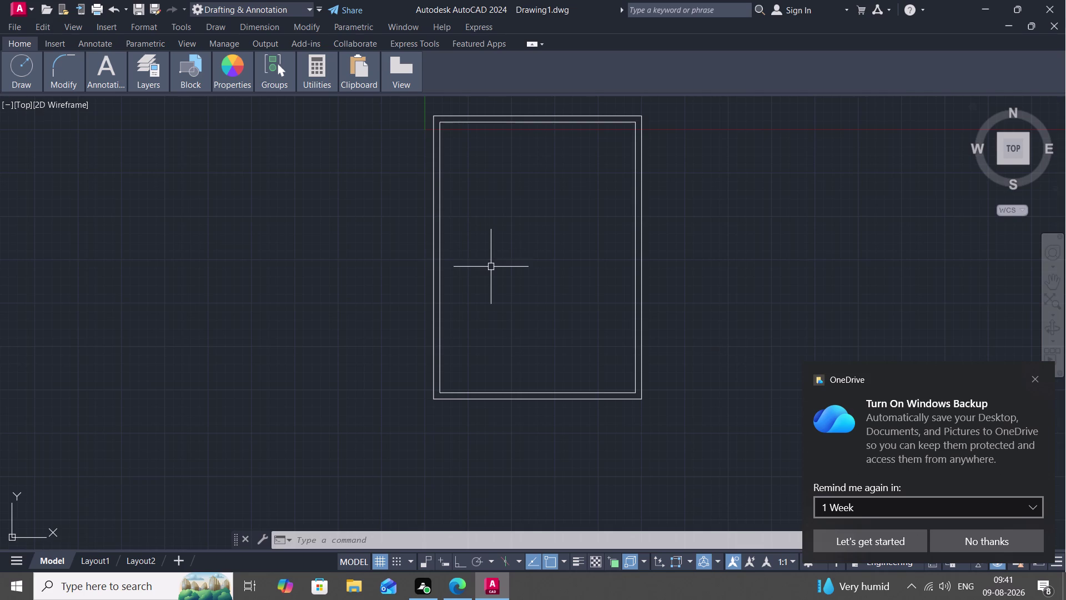
Offset the left inner wall 11'7" to the right as a partition line.
text(O)
key(space)
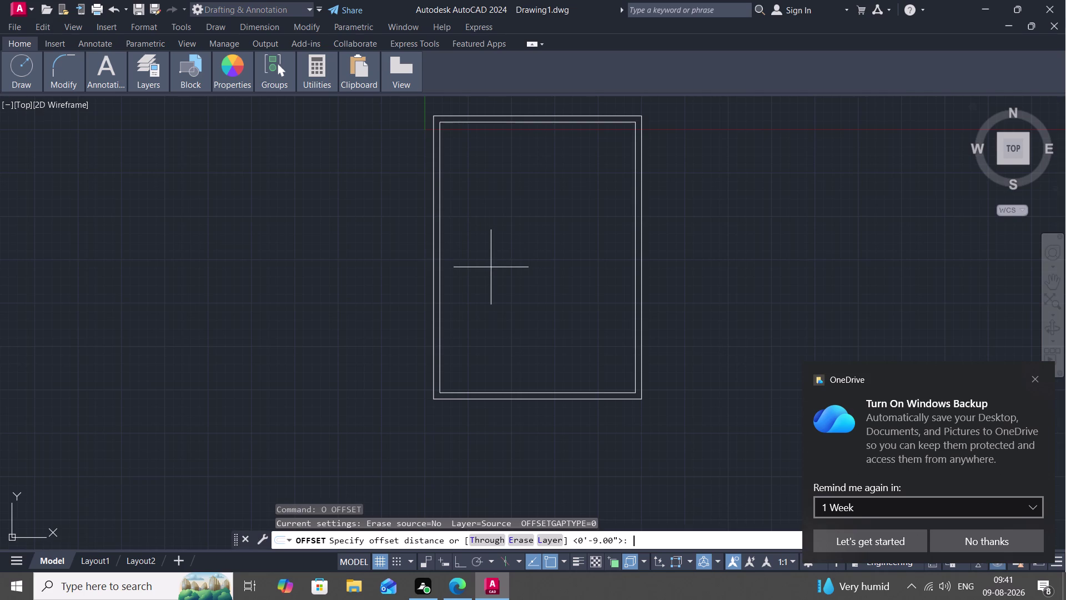
text(11)
key(apostrophe)
key(7)
text(")
key(space)
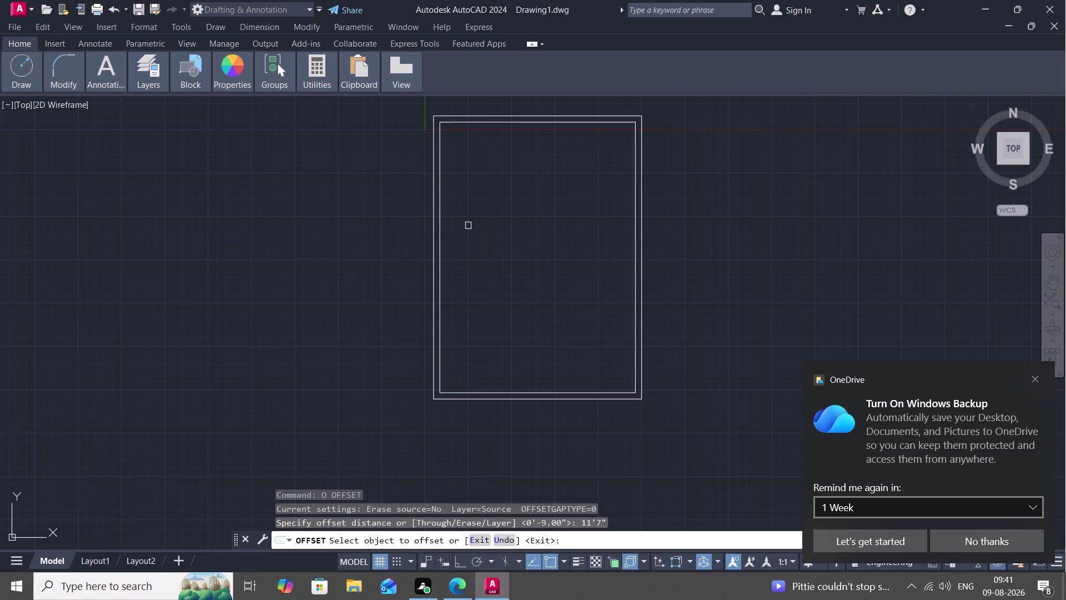
click(440, 180)
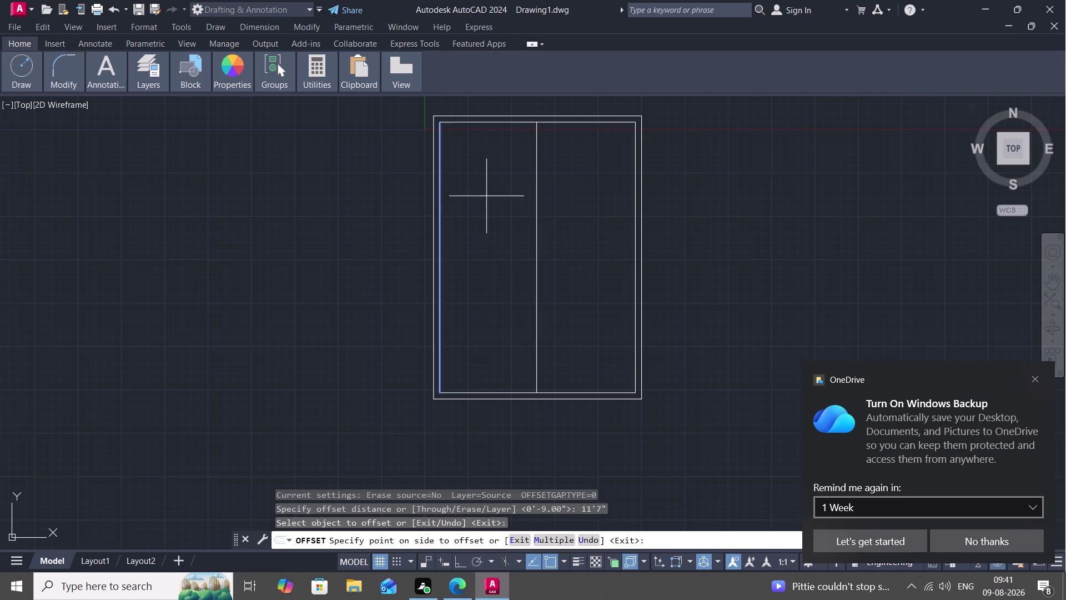
click(487, 195)
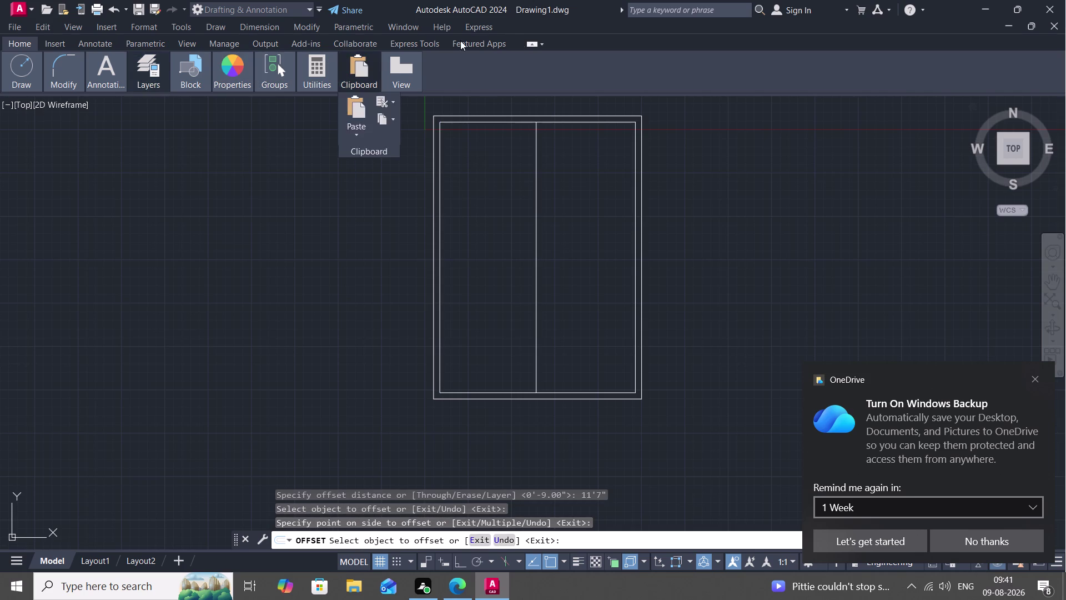
Cycle the ribbon minimize toggle to restore the full tool panels.
click(541, 42)
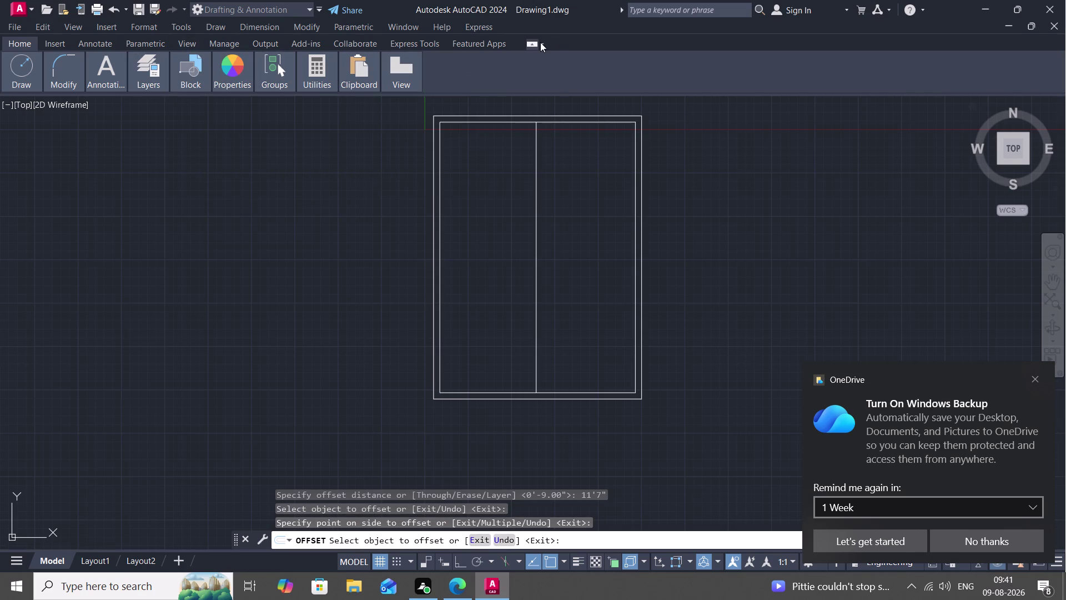
click(546, 57)
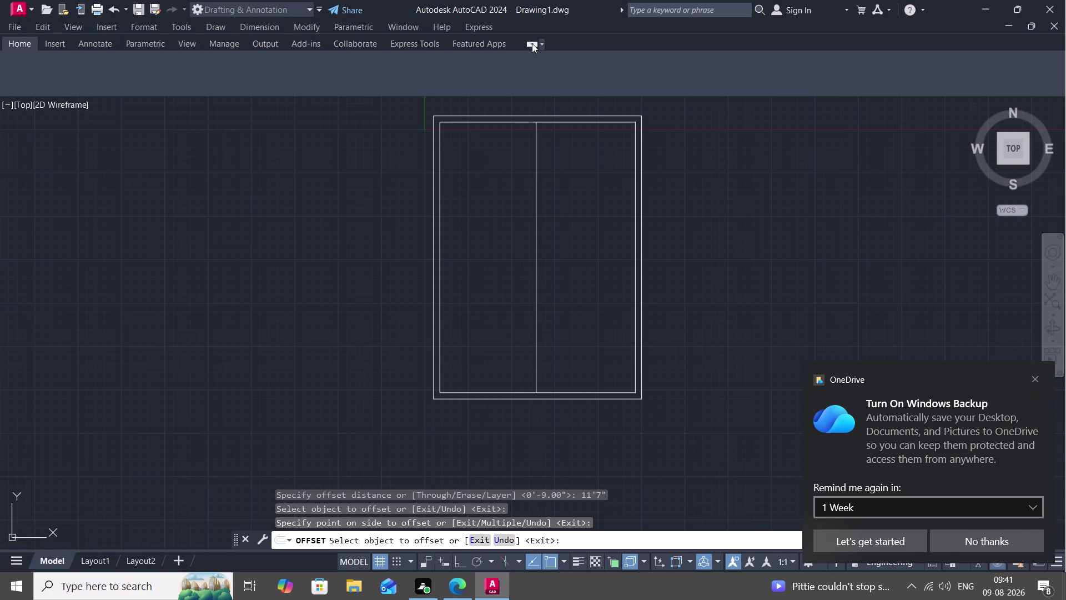
click(532, 43)
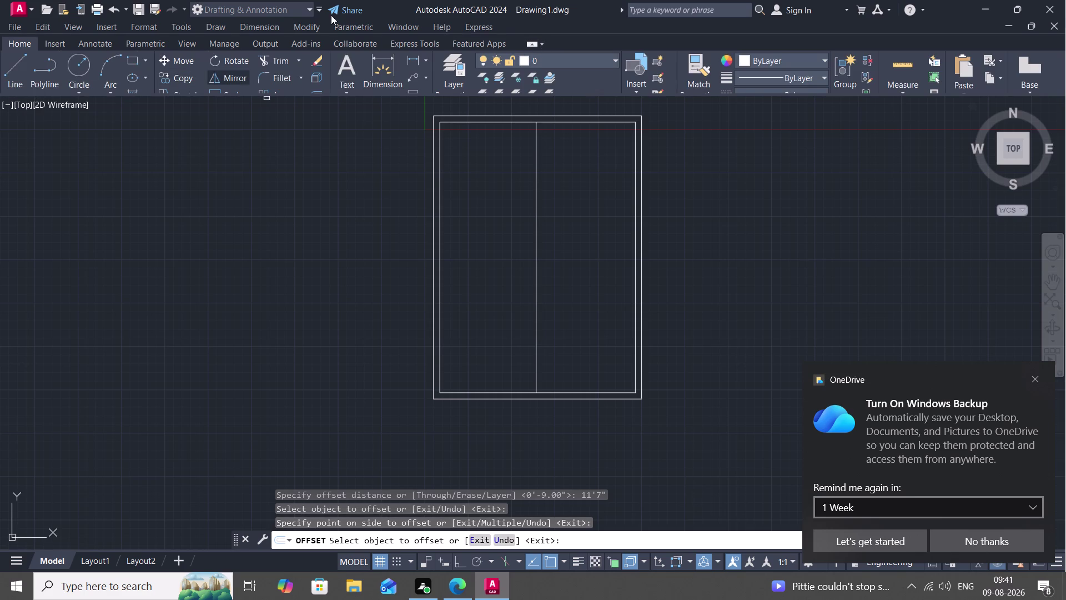
click(892, 69)
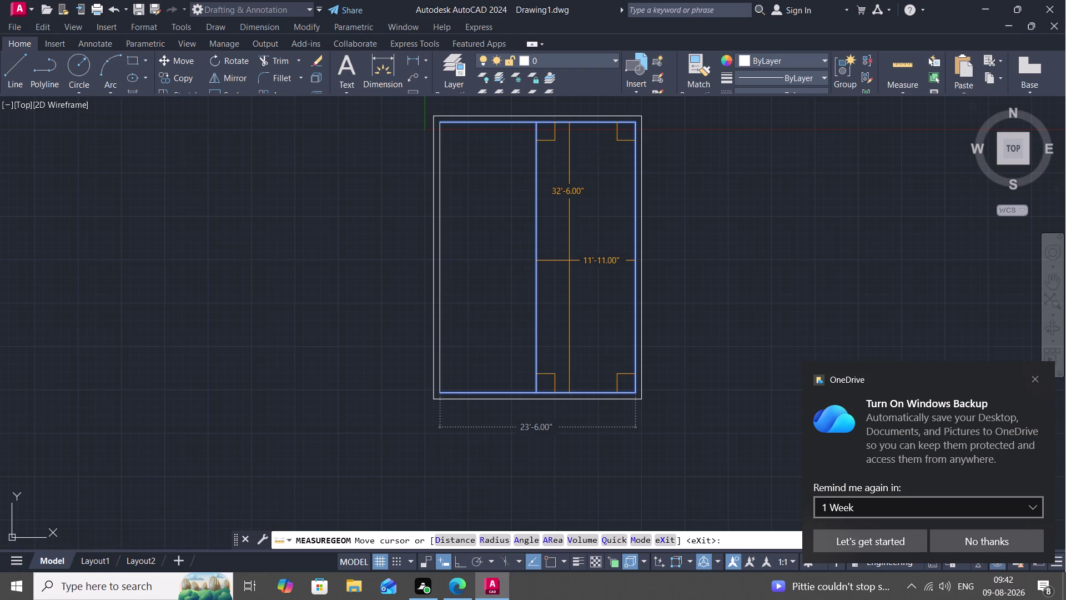
key(Escape)
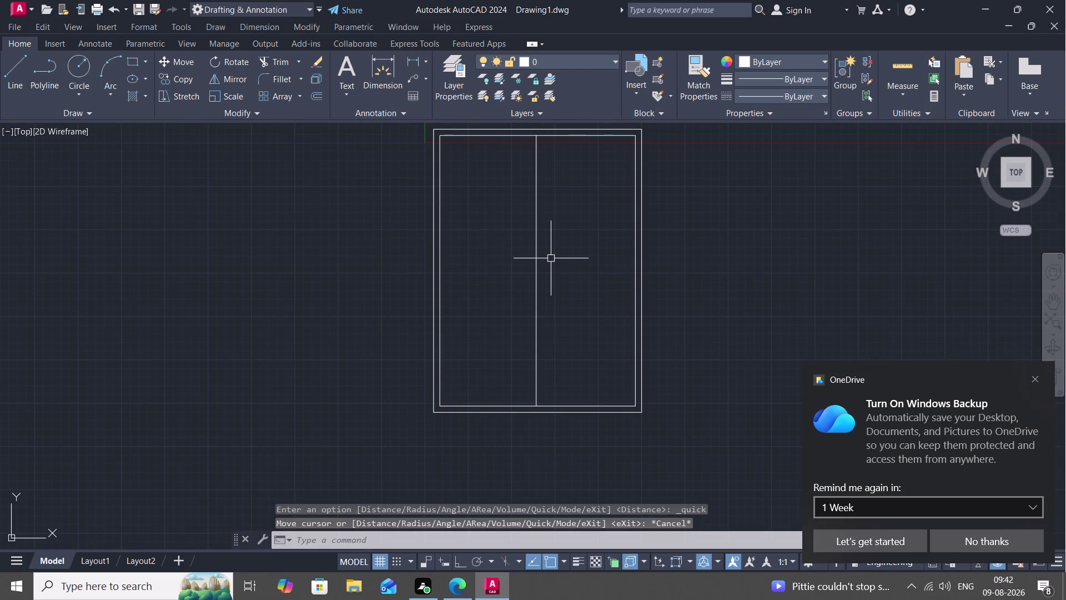
Offset the vertical partition 4" to its right to form a double wall.
text(O)
key(space)
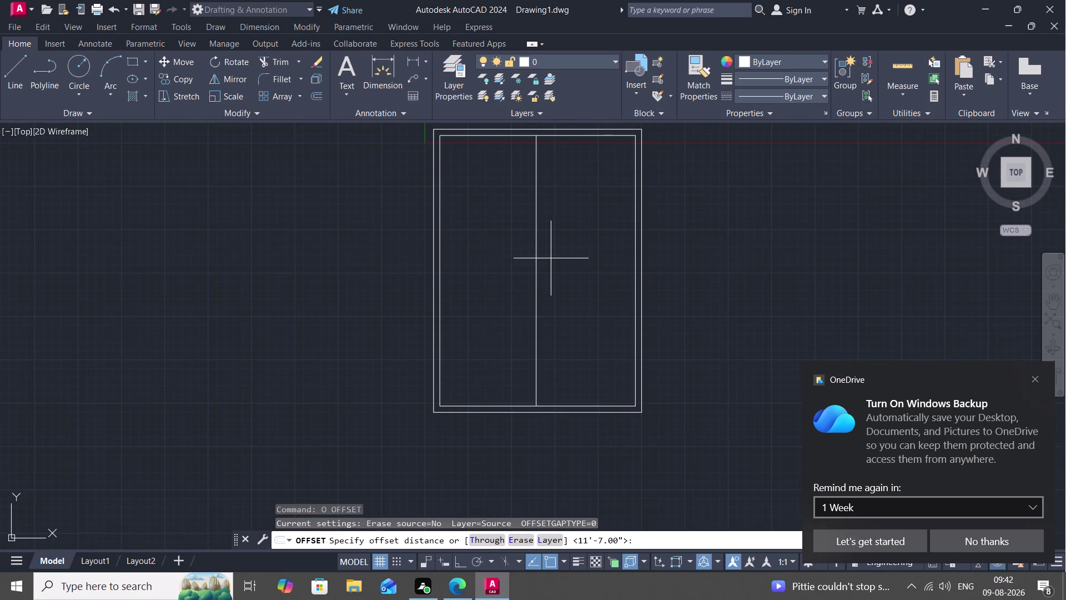
text(4")
key(space)
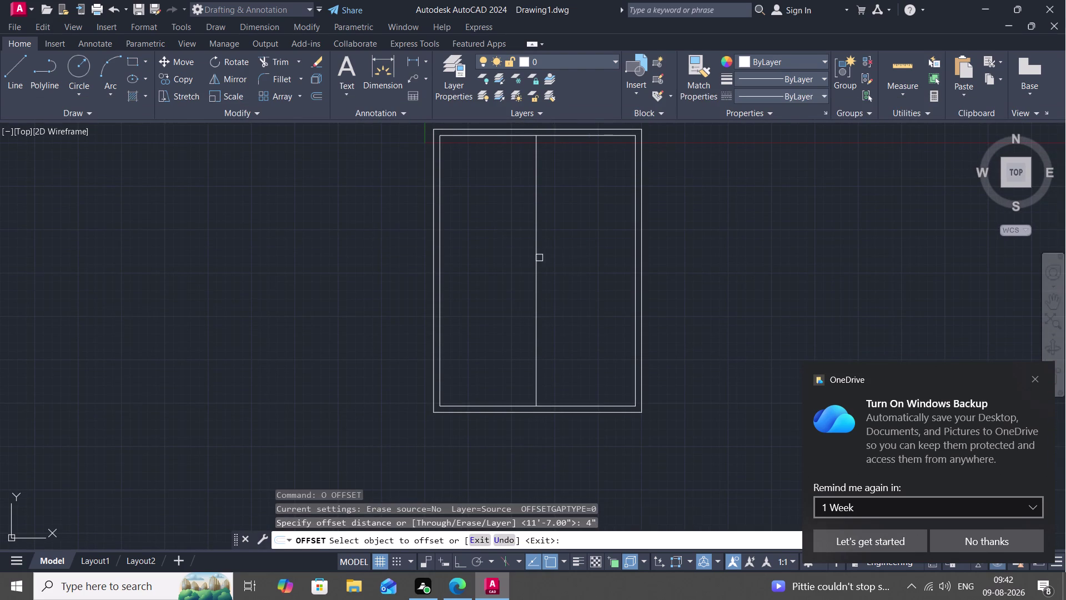
click(537, 267)
click(563, 283)
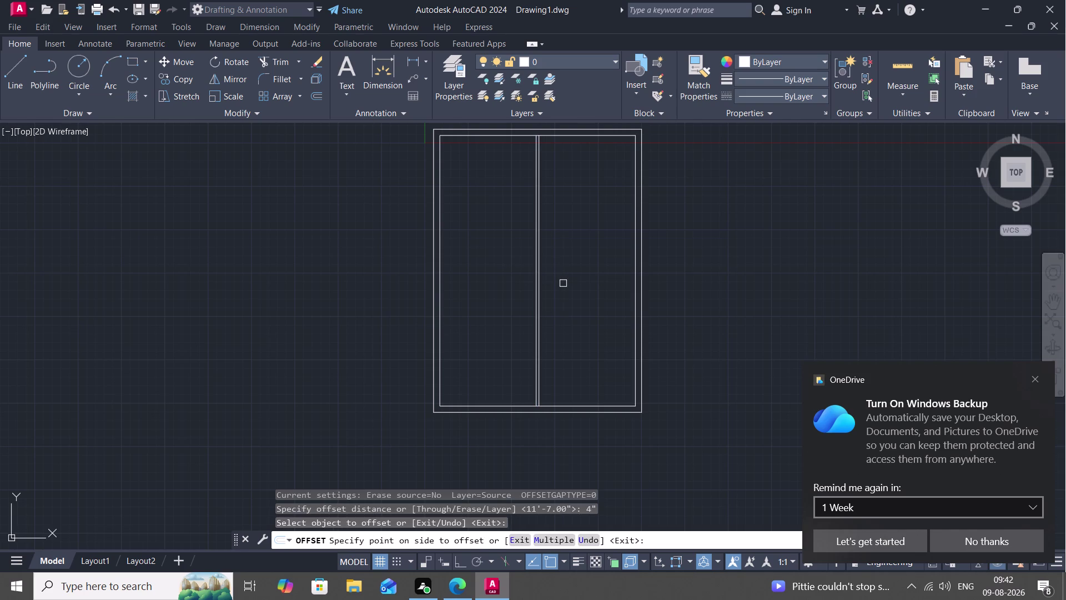
key(Escape)
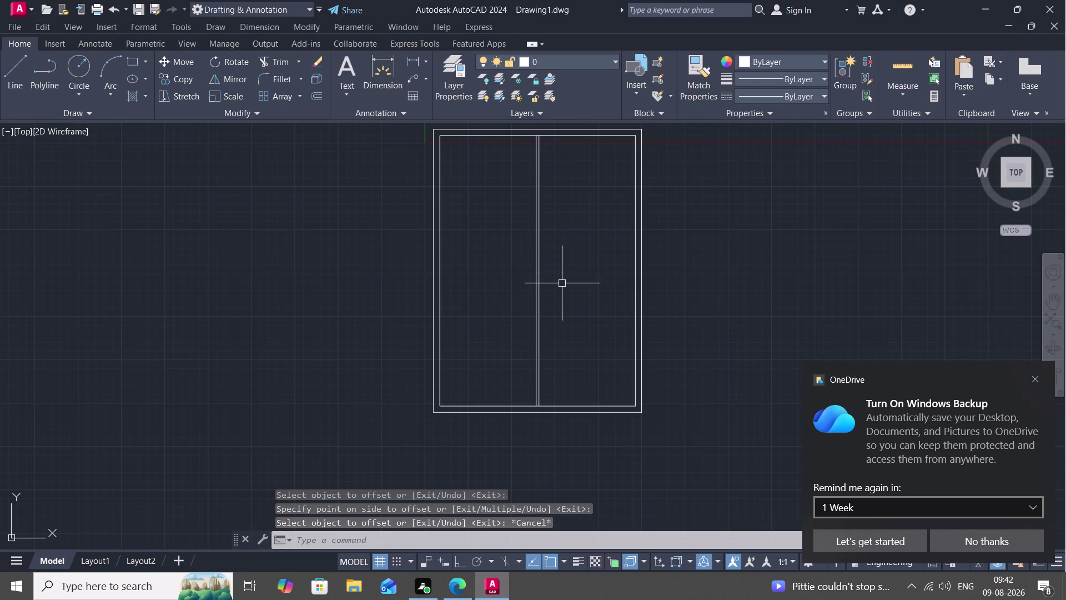
Offset the top inner wall 11' downward to create a new horizontal wall line.
key(l)
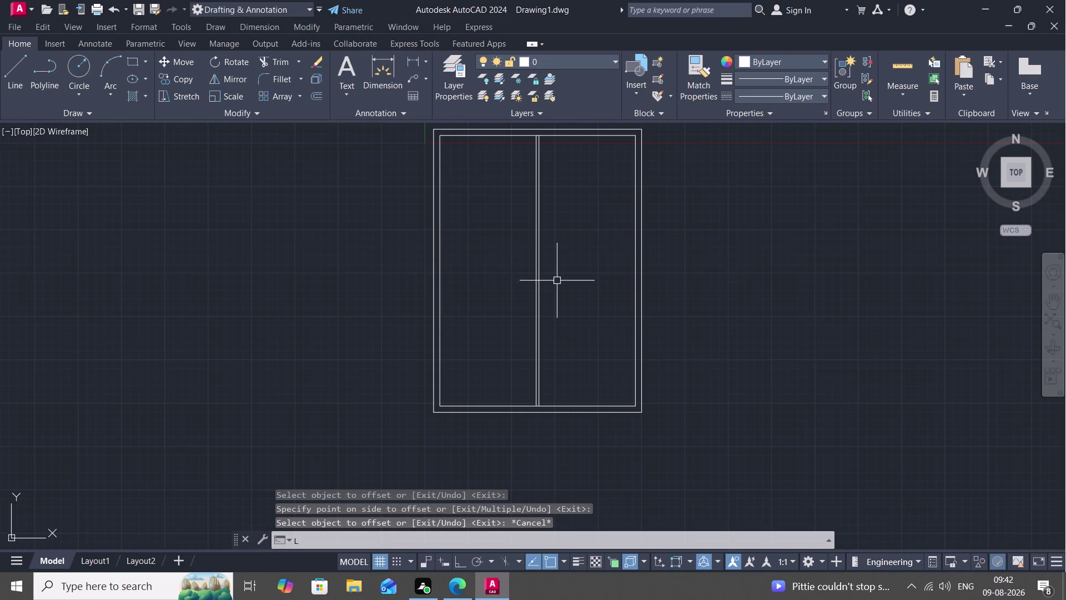
key(BackSpace)
text(O)
key(space)
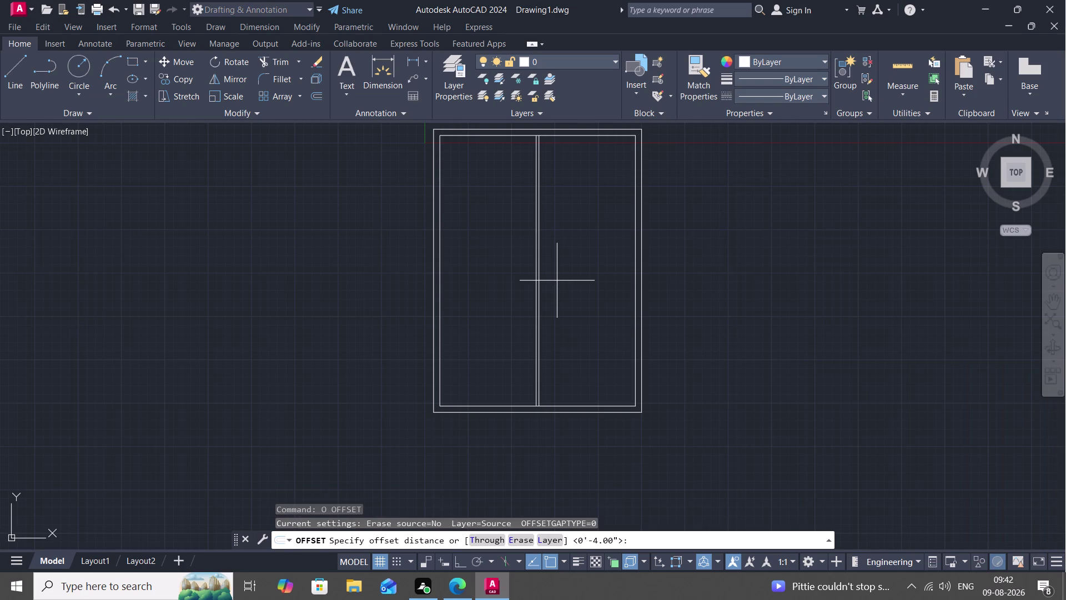
text(11')
key(space)
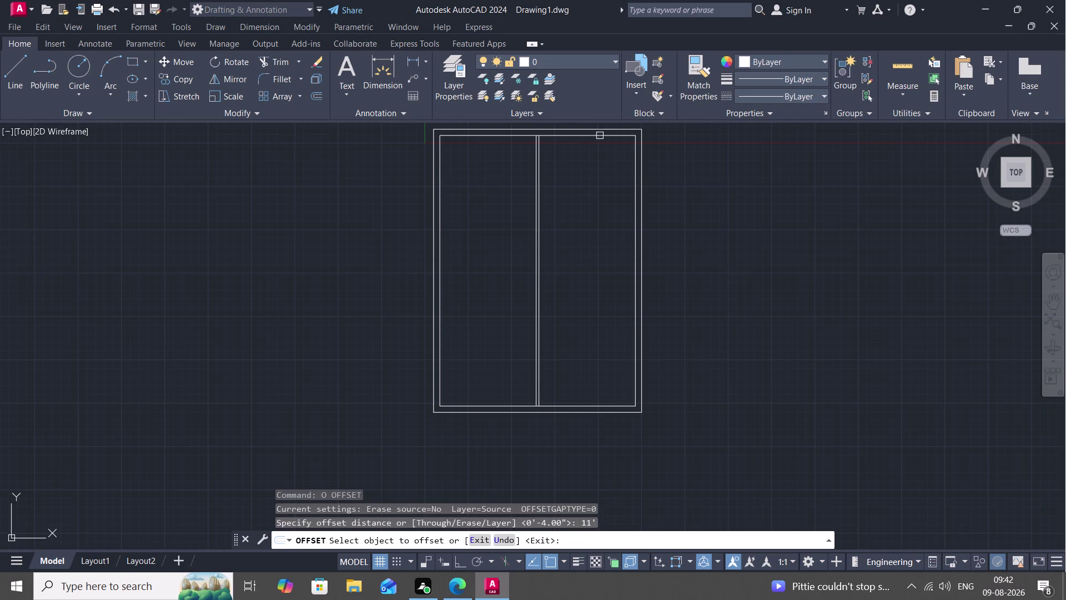
click(600, 139)
click(599, 136)
click(595, 169)
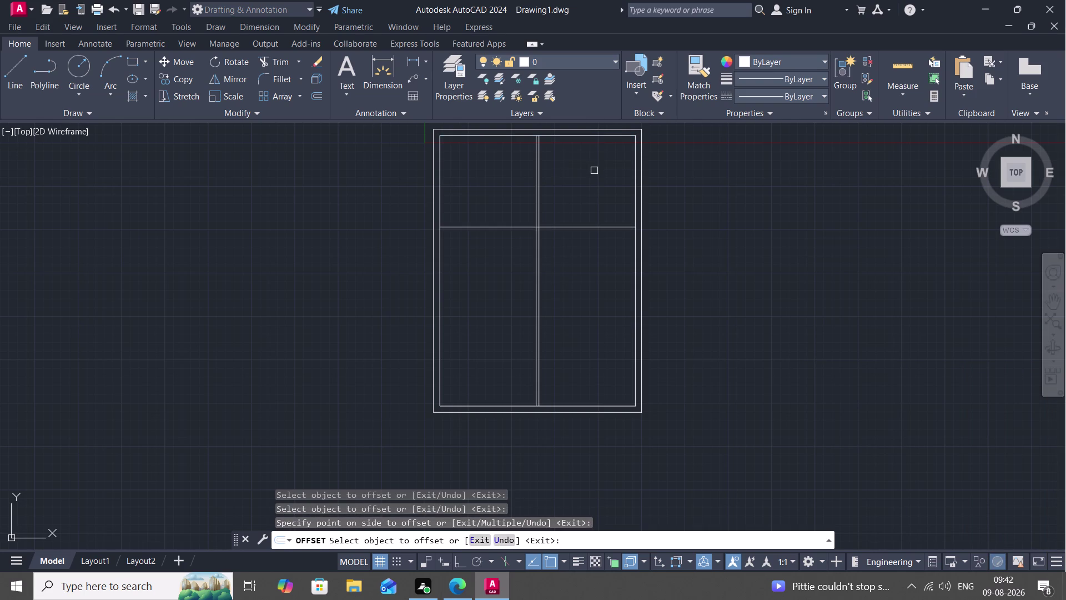
key(Escape)
Double the new horizontal line with a 4" offset copy below it.
text(O)
key(space)
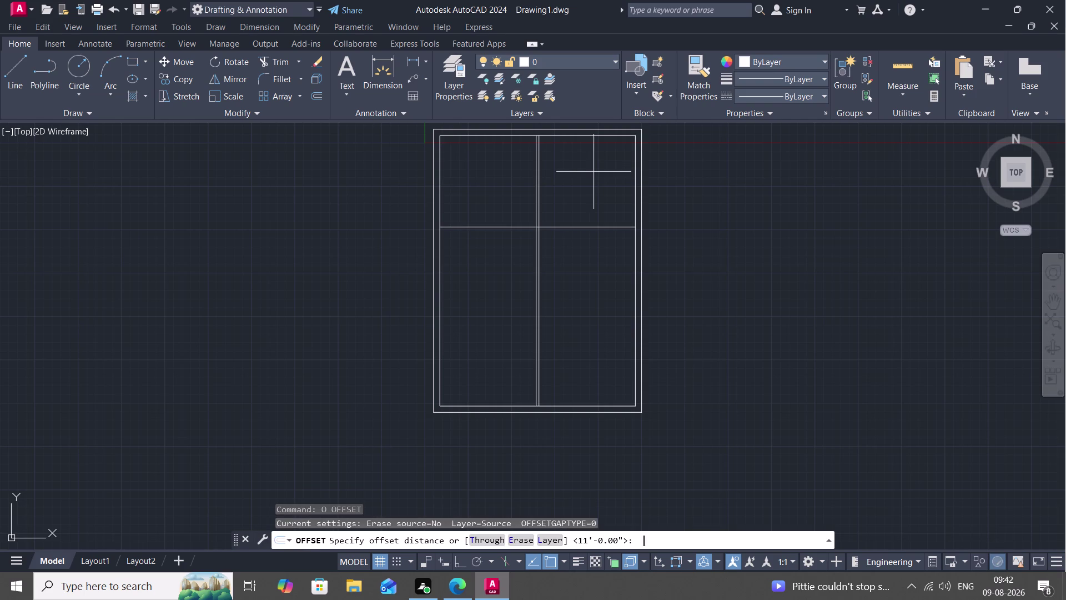
text(4")
key(space)
click(598, 227)
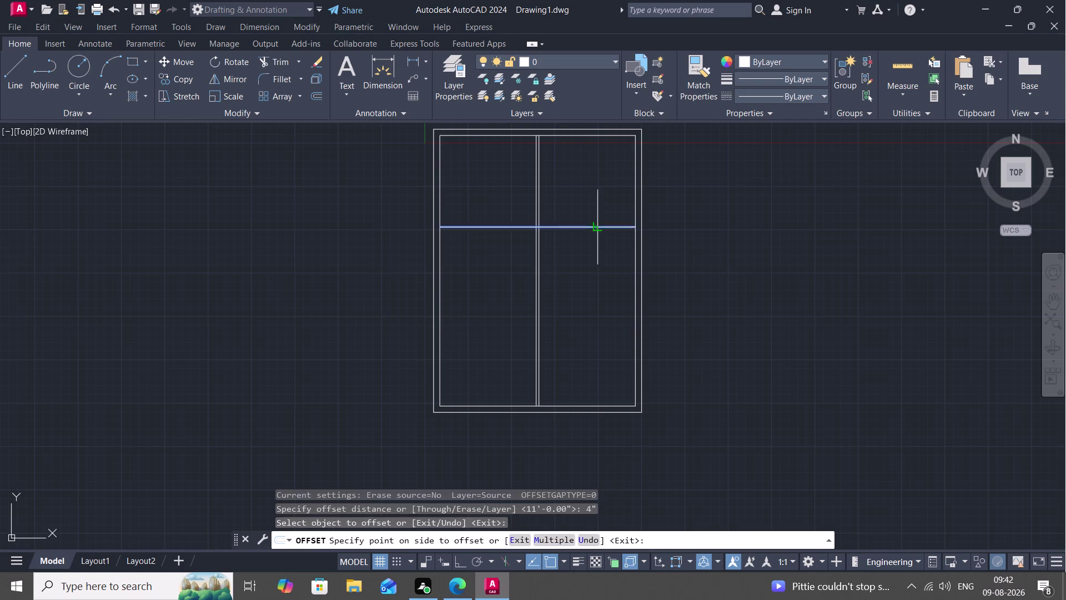
click(601, 246)
Zoom into the crossing of the double walls and start TRIM.
scroll(up, 3)
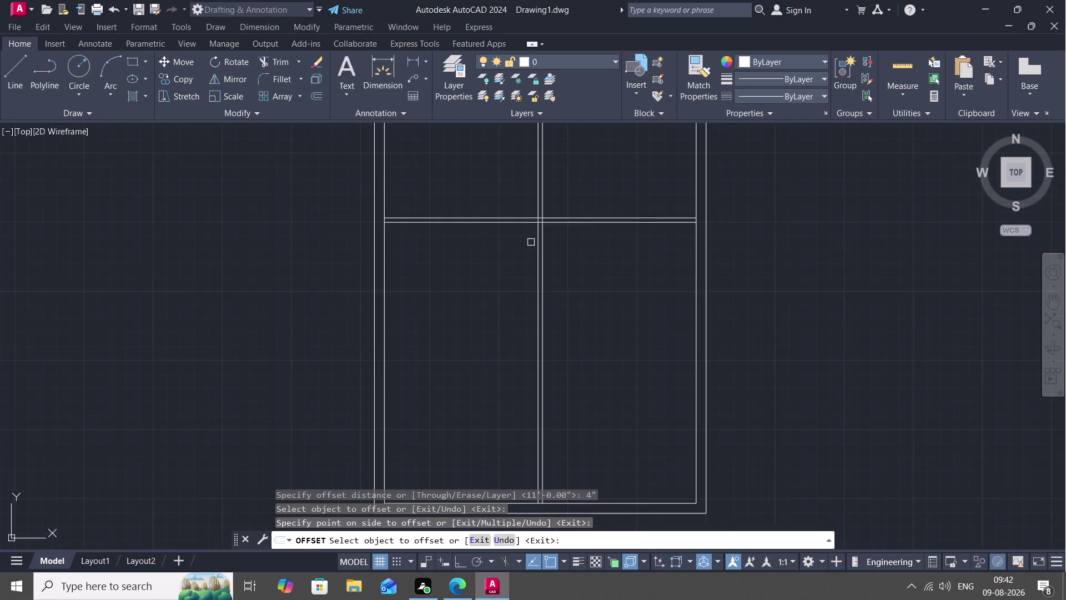
scroll(up, 3)
middle_drag(536, 242, 539, 299)
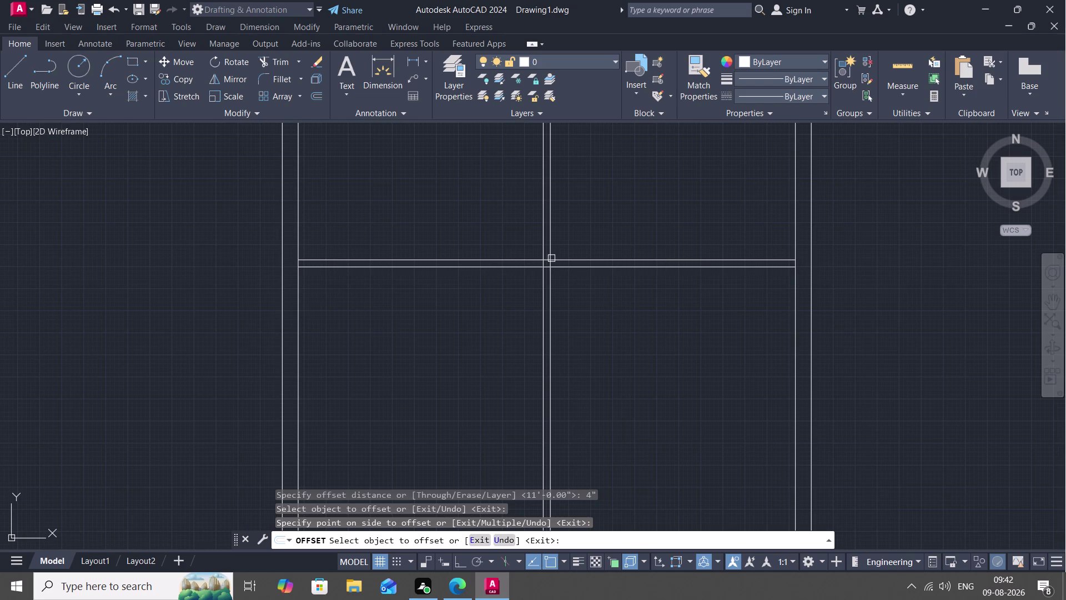
scroll(up, 3)
scroll(up, 3)
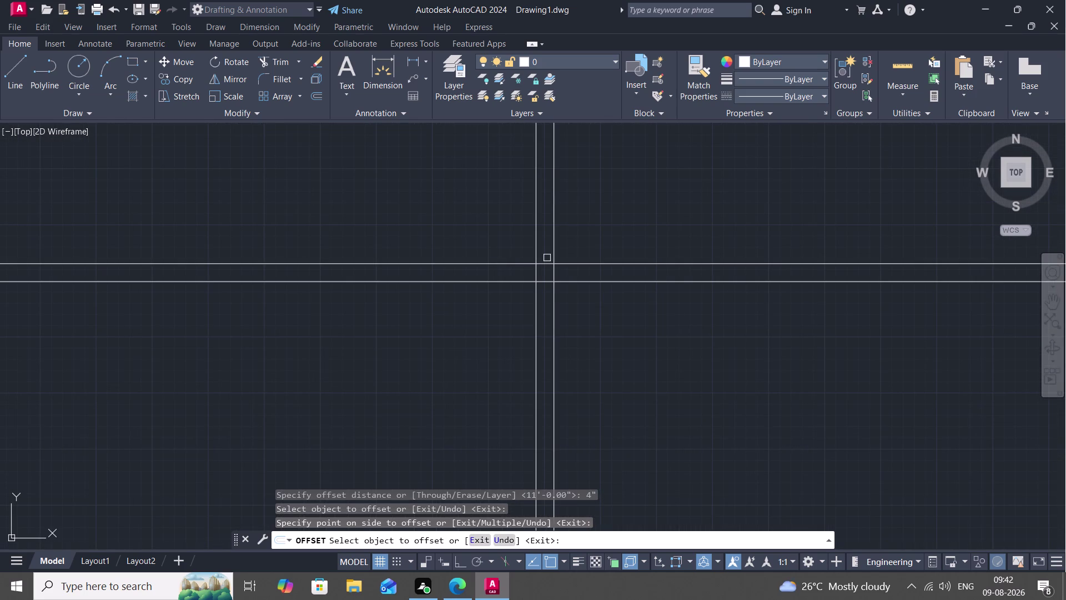
text(TR)
key(space)
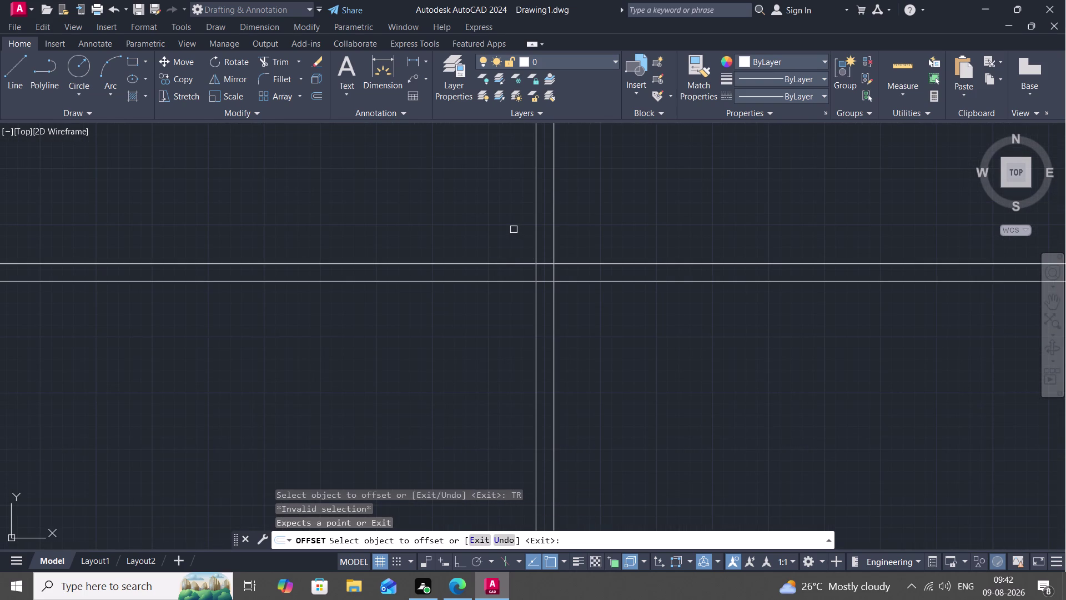
key(Escape)
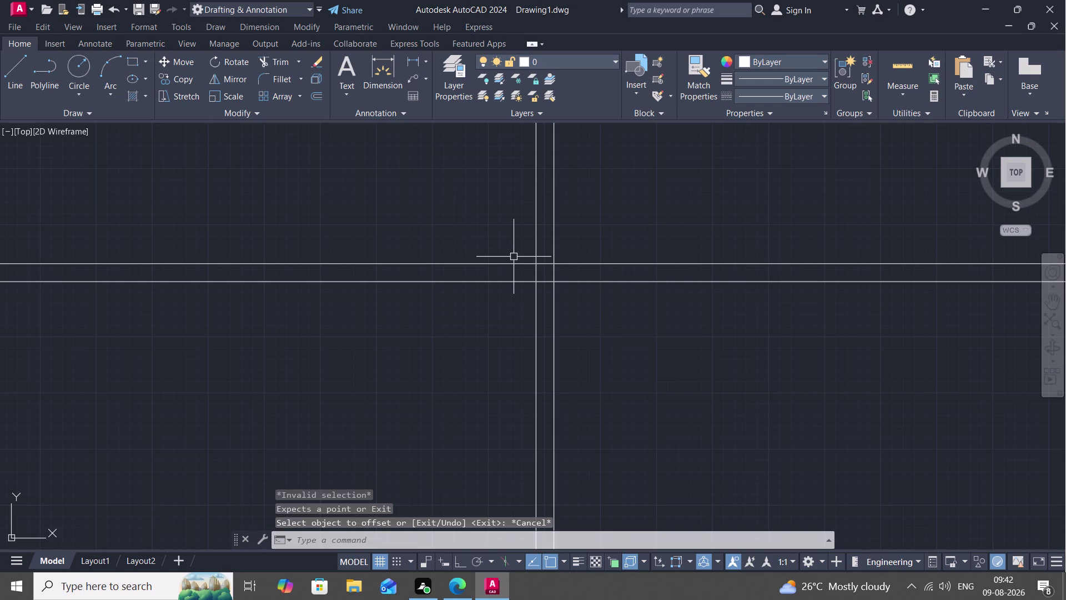
text(TR)
key(space)
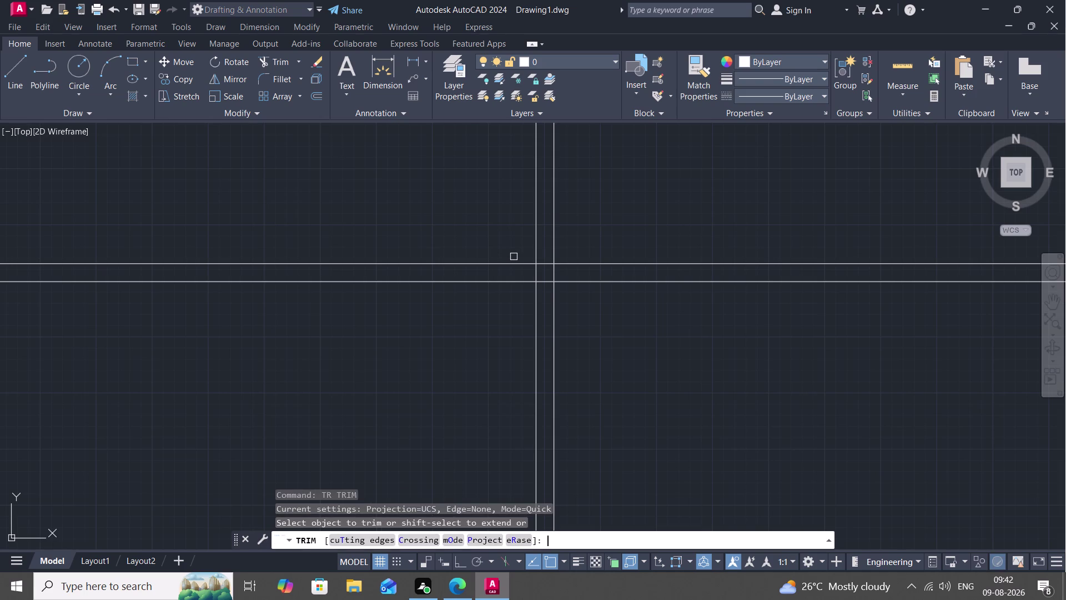
Trim the overlapping line pieces at the partition crossing into a clean T-junction.
click(535, 269)
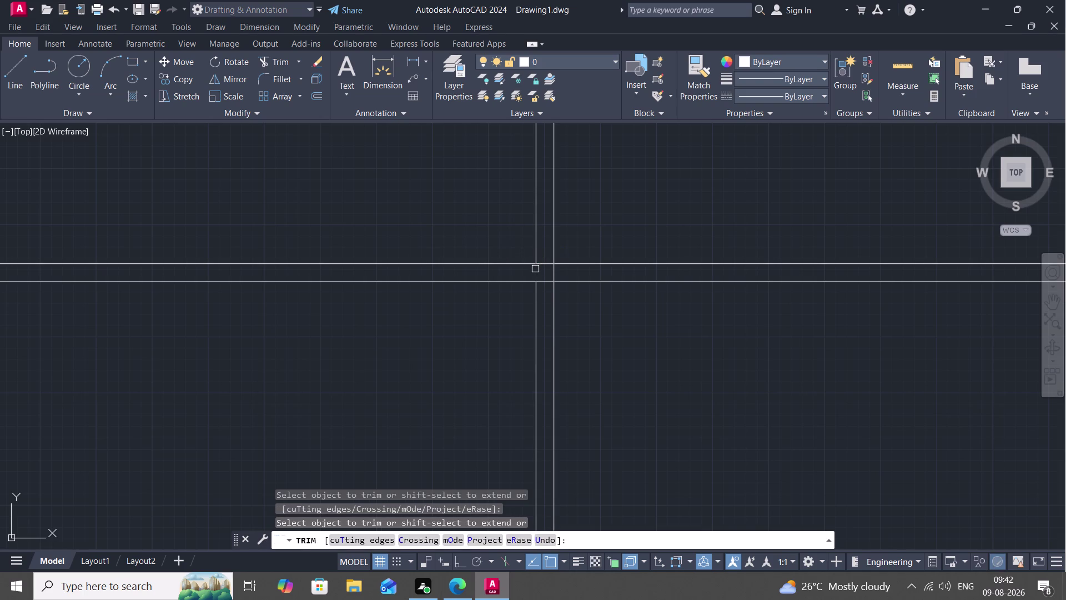
click(546, 262)
click(552, 270)
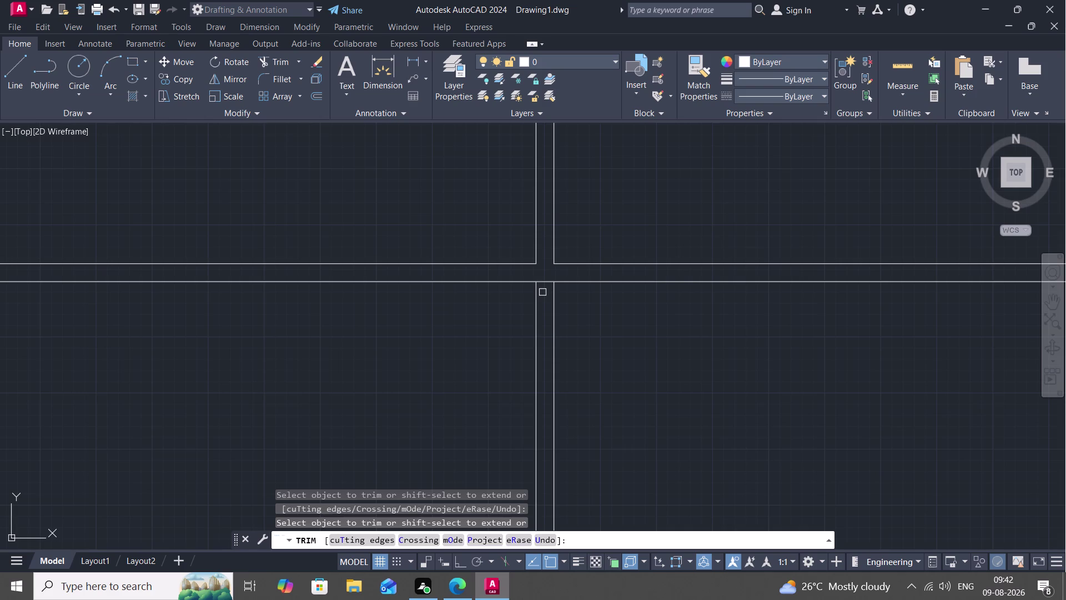
click(535, 296)
click(557, 311)
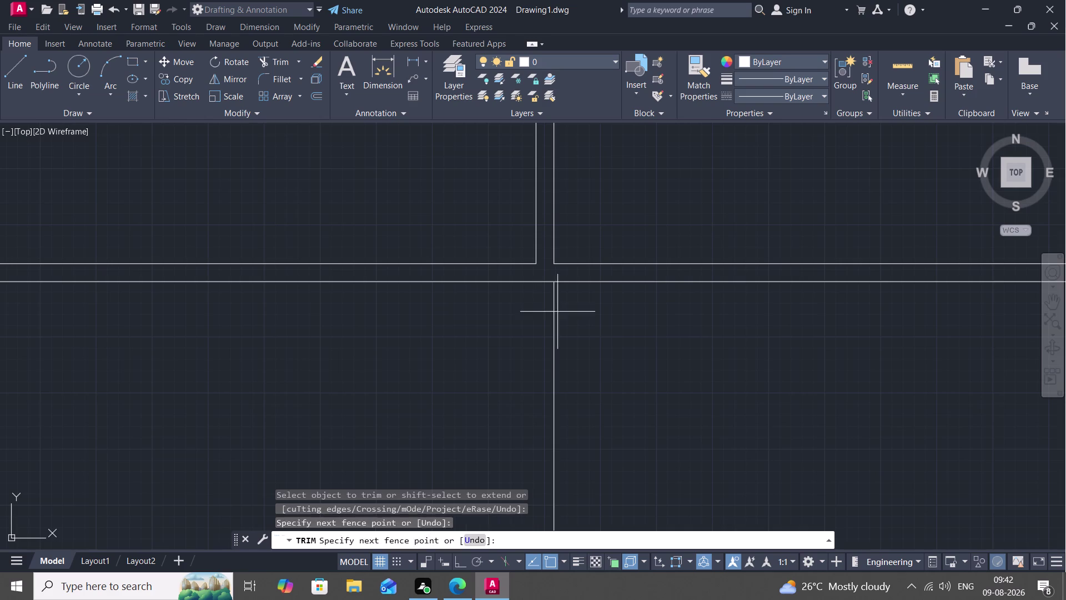
click(552, 310)
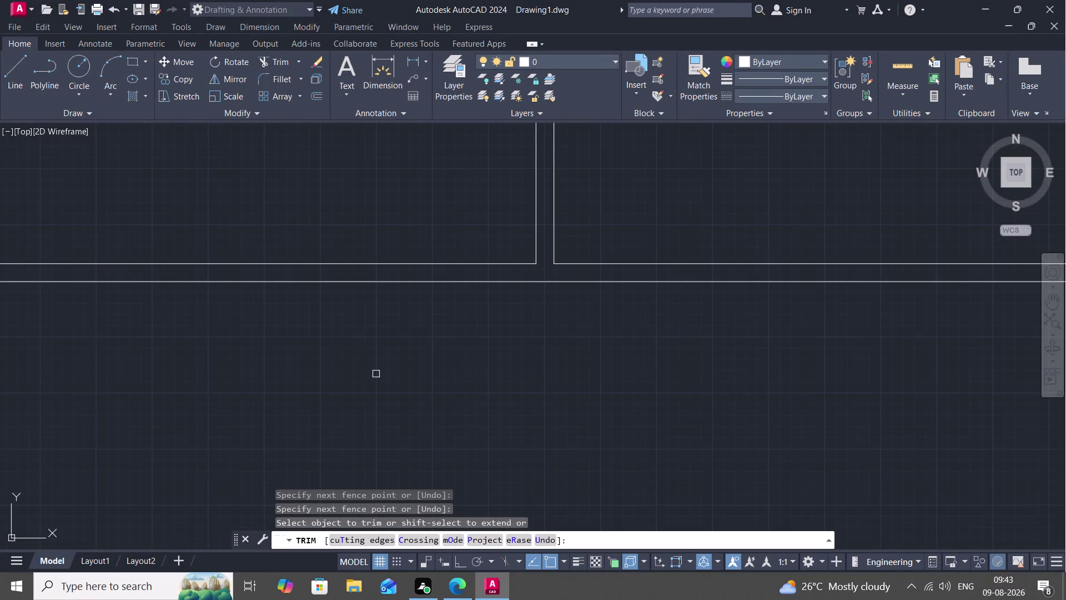
Look across the plan, try changing the trim mode, then cancel trimming.
scroll(down, 3)
scroll(down, 3)
middle_drag(376, 374, 334, 220)
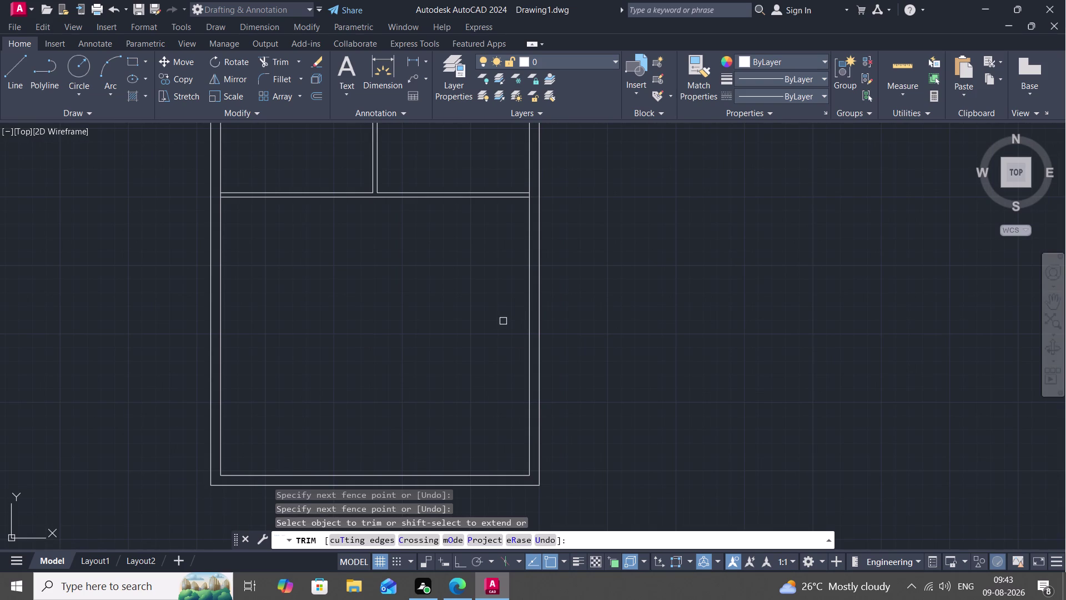
key(Escape)
key(space)
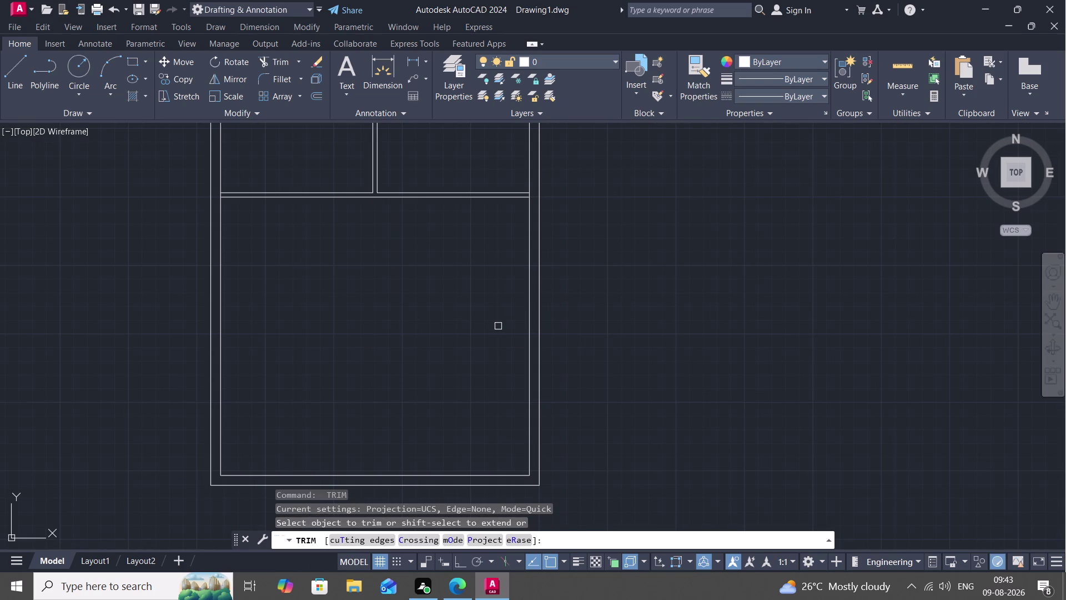
text(O)
key(space)
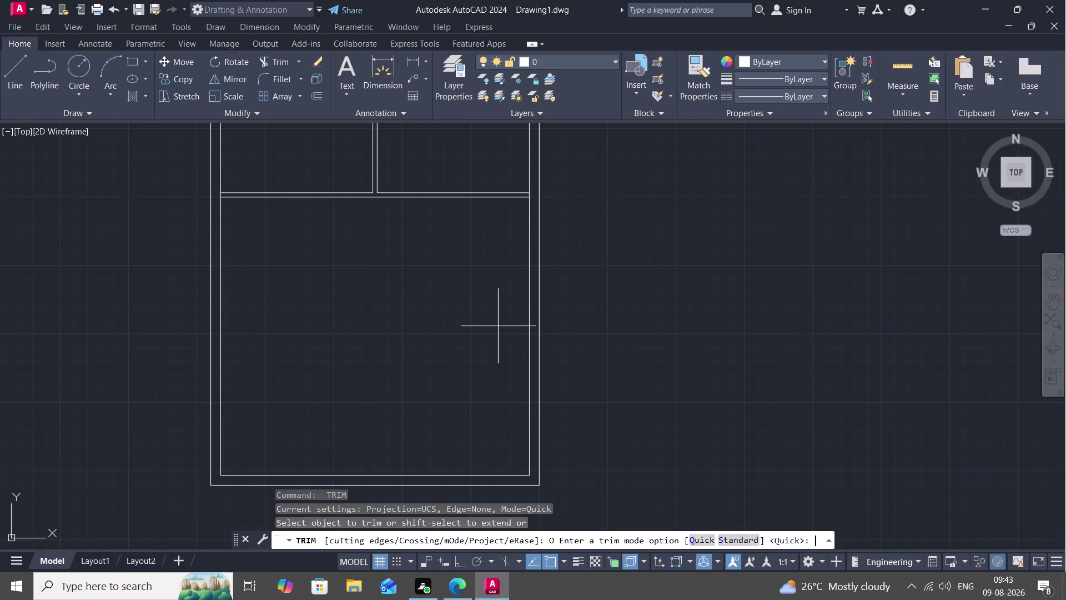
key(Escape)
key(Escape)
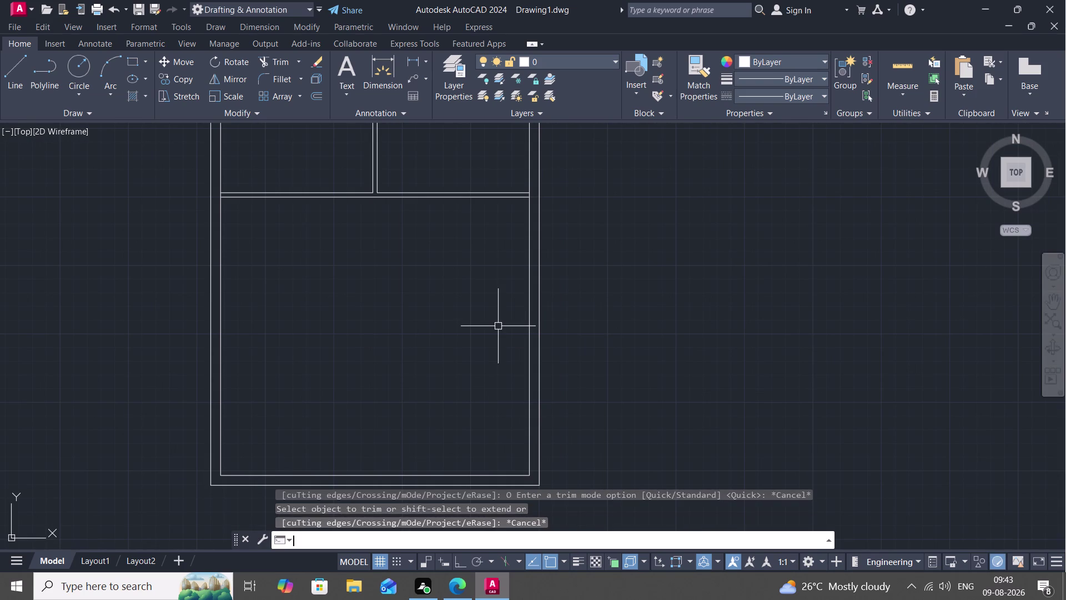
Offset the right inner wall 7' to the left as a new vertical wall line.
text(O 7)
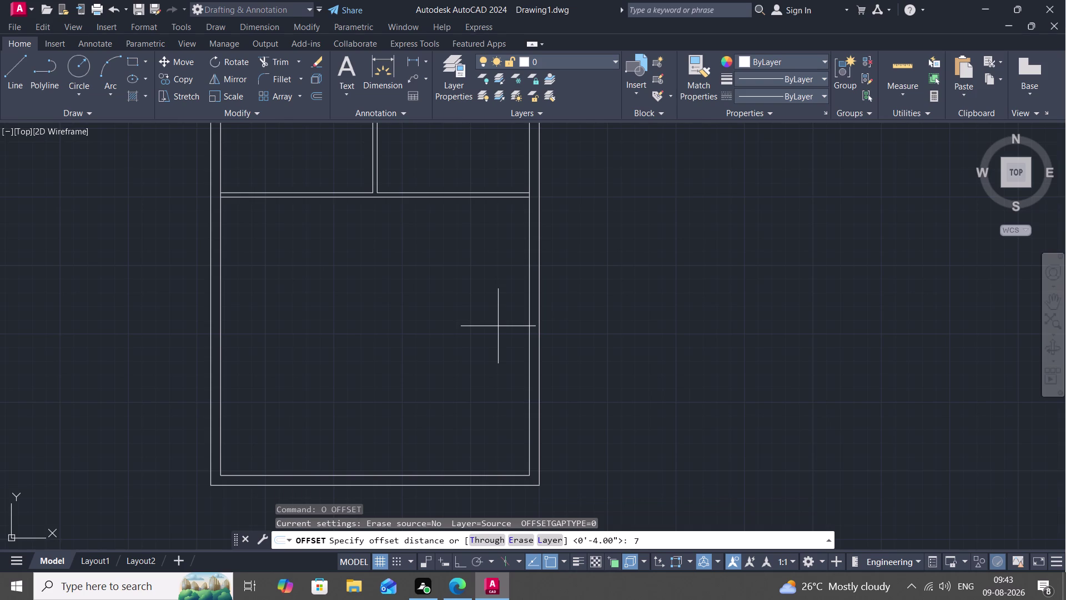
key(shift+quotedbl)
key(BackSpace)
text(')
key(space)
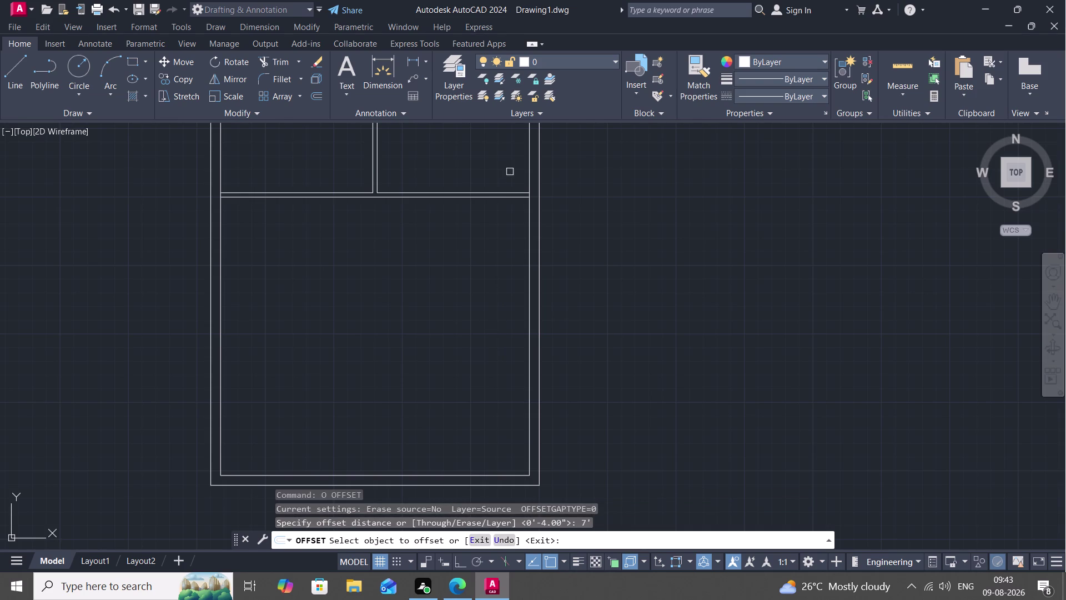
click(527, 236)
click(474, 243)
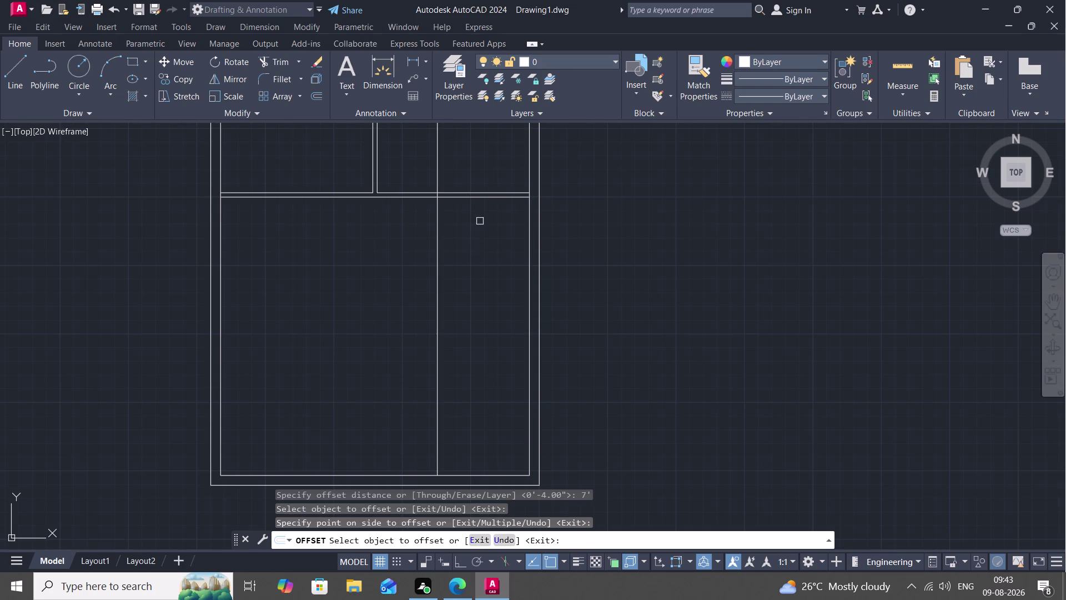
Offset the horizontal cross wall 4' downward as a new horizontal line.
text(O 4)
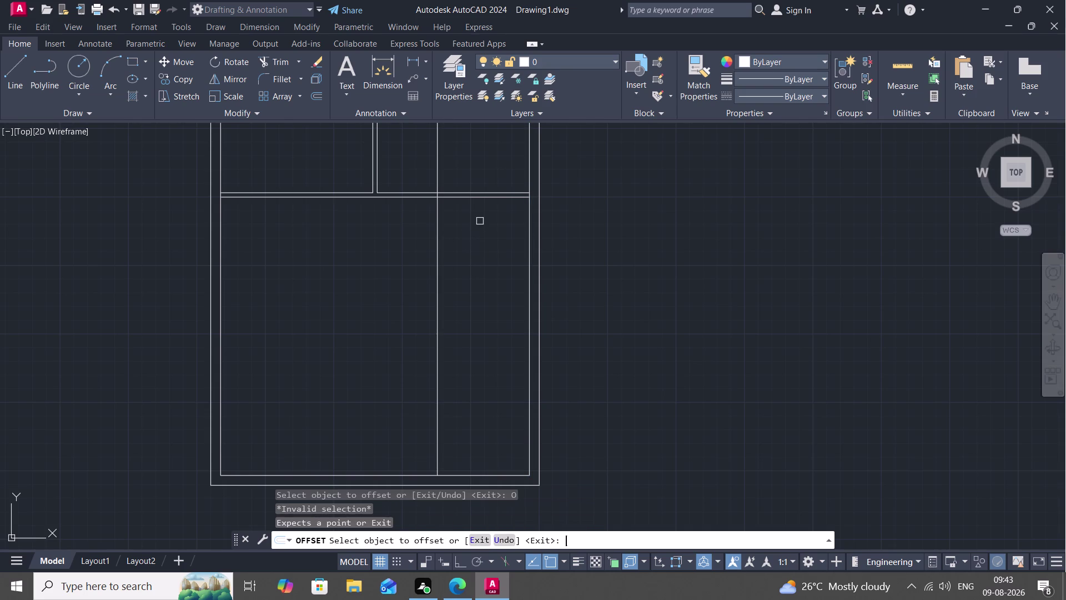
text(')
key(space)
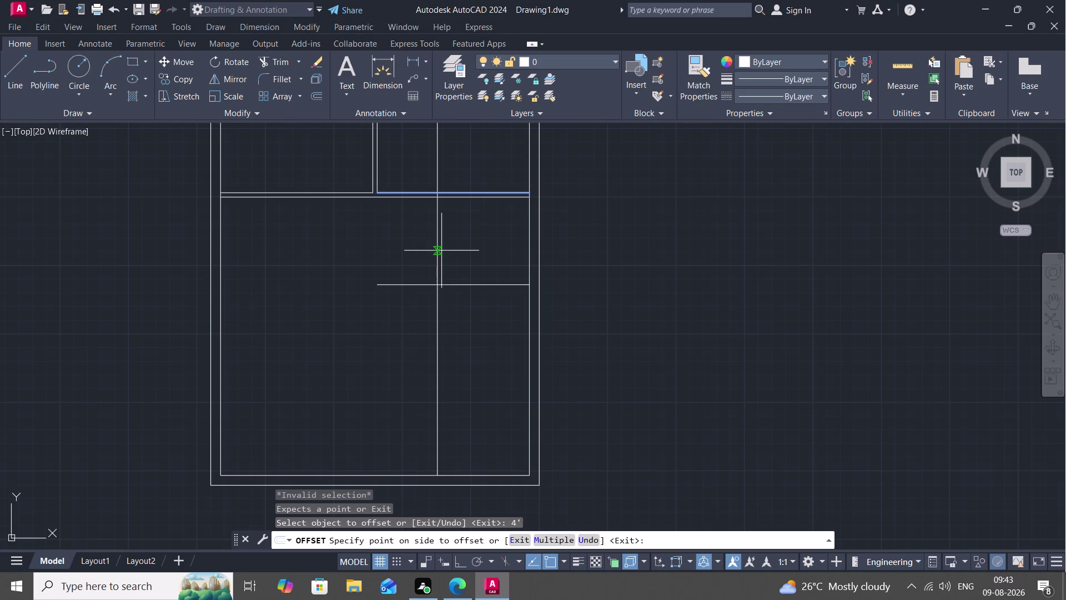
key(Escape)
text(O)
key(space)
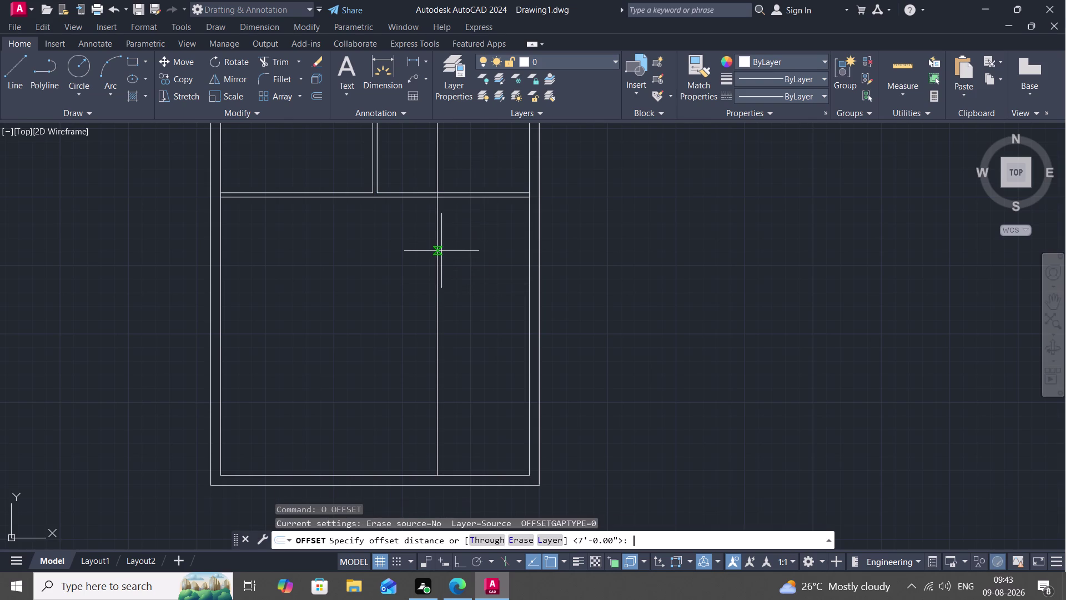
text(4')
key(space)
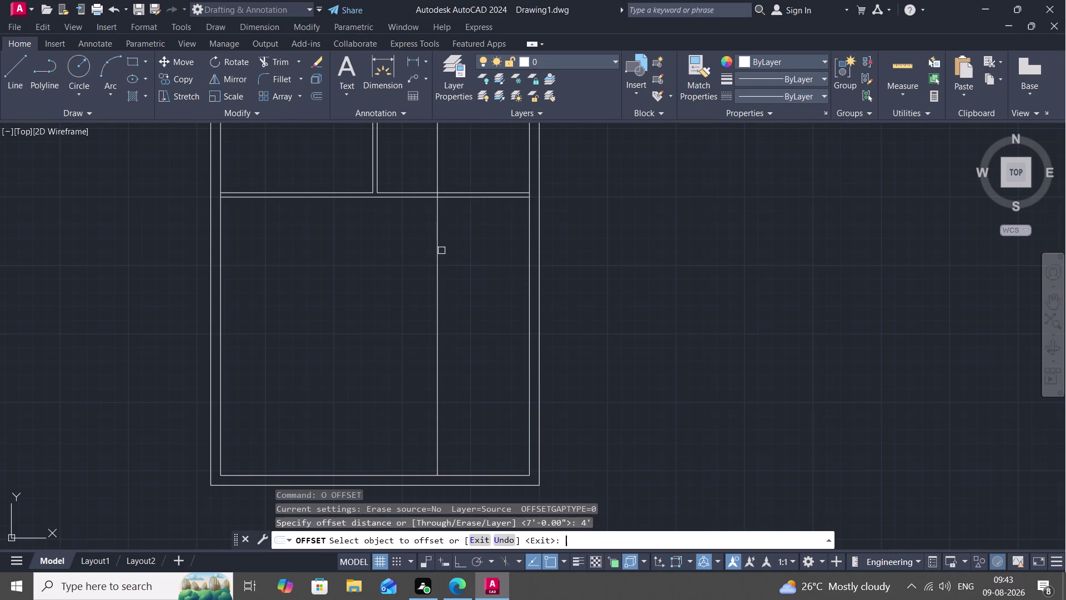
click(467, 199)
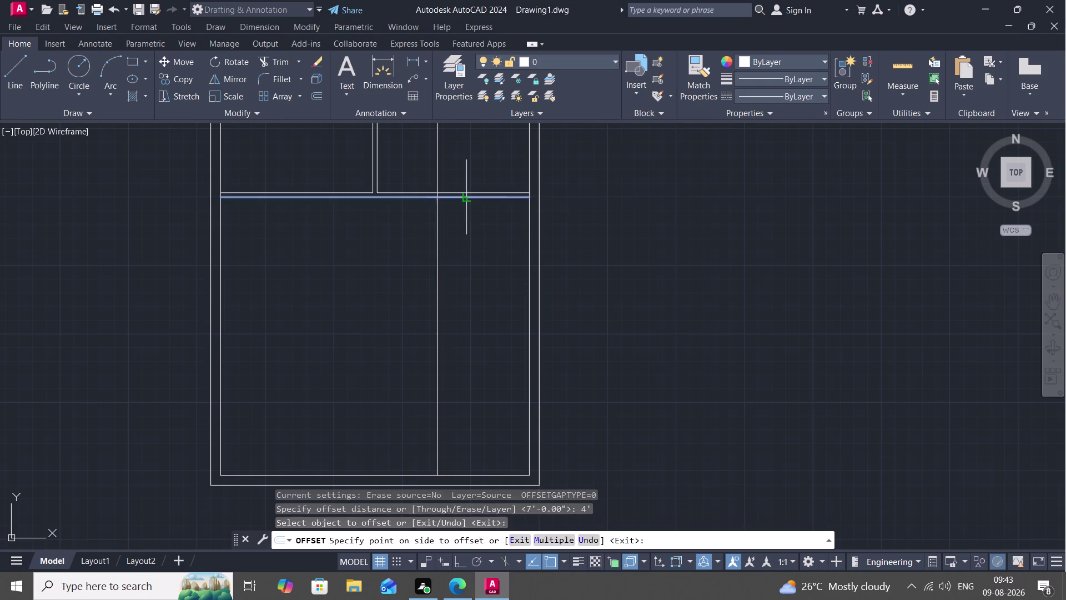
click(459, 238)
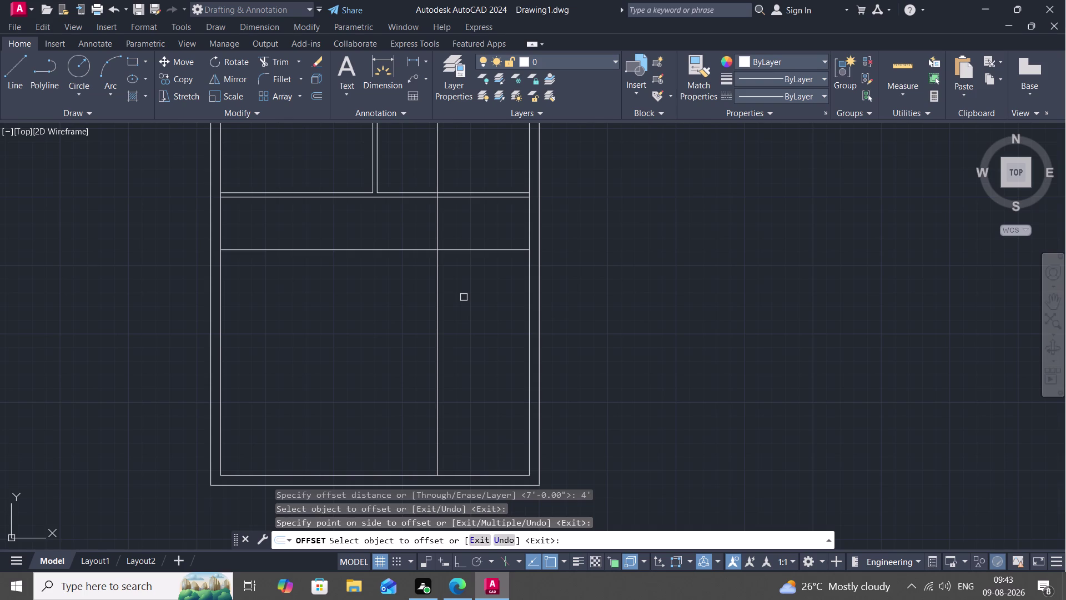
Start another offset with a 7' distance.
text(O)
key(space)
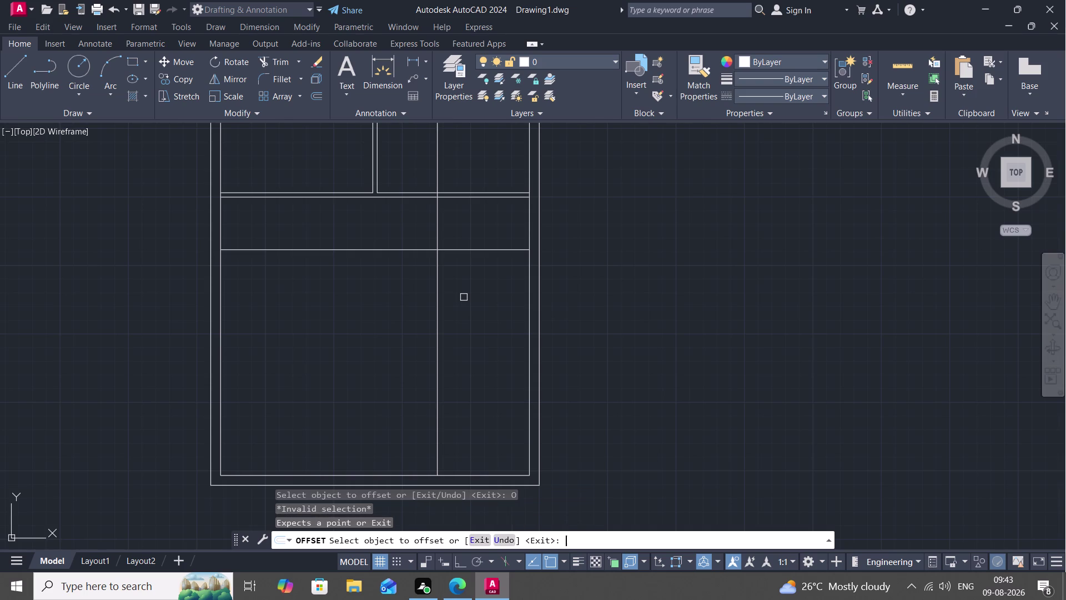
text(7')
key(space)
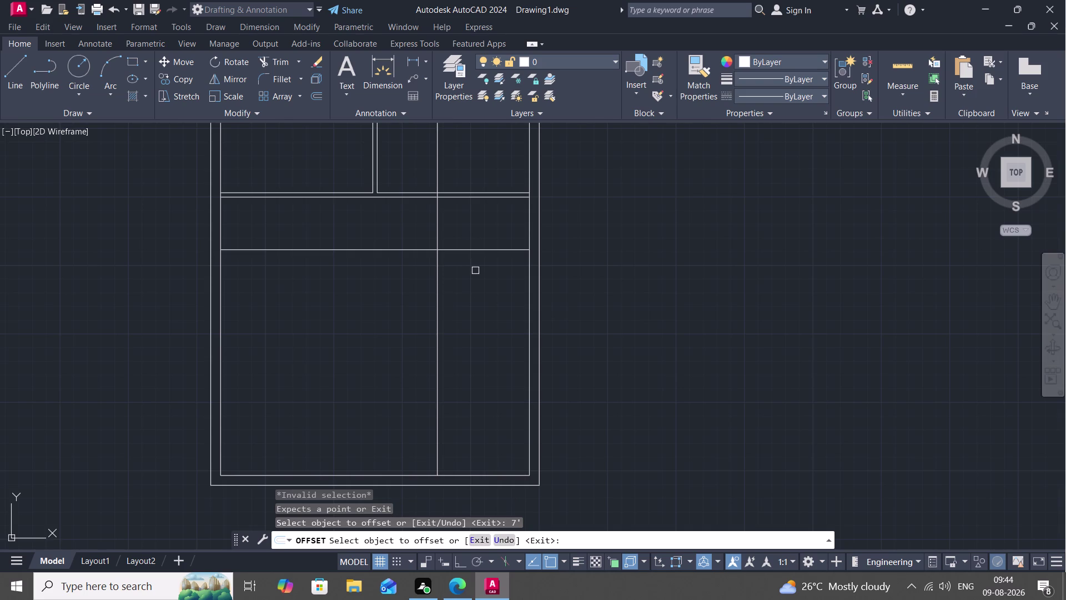
Give the new horizontal and vertical wall lines 4" copies, below and to the left.
key(space)
key(space)
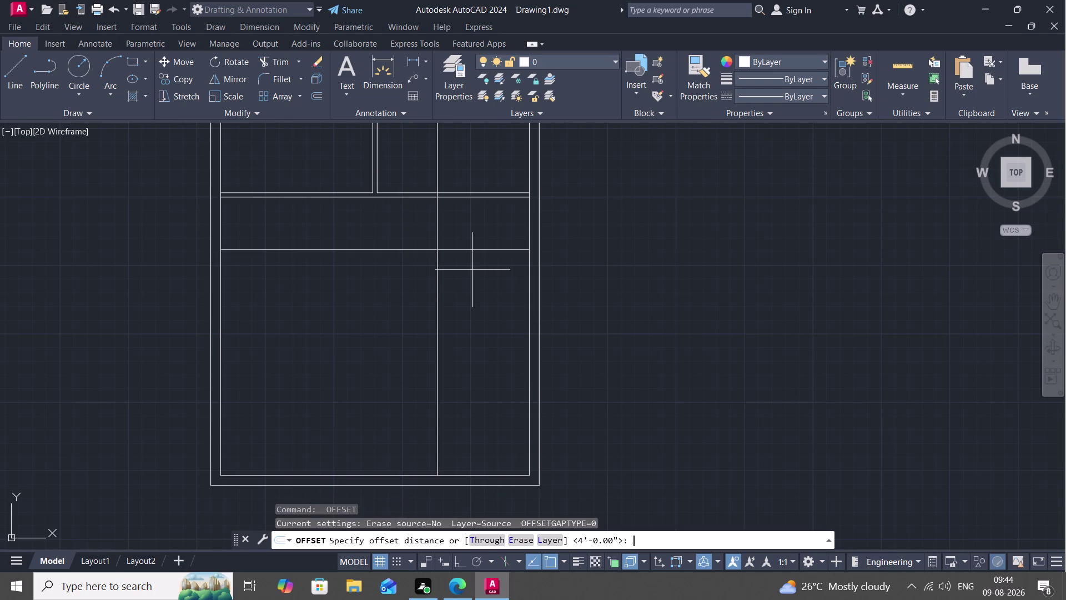
key(6)
key(Escape)
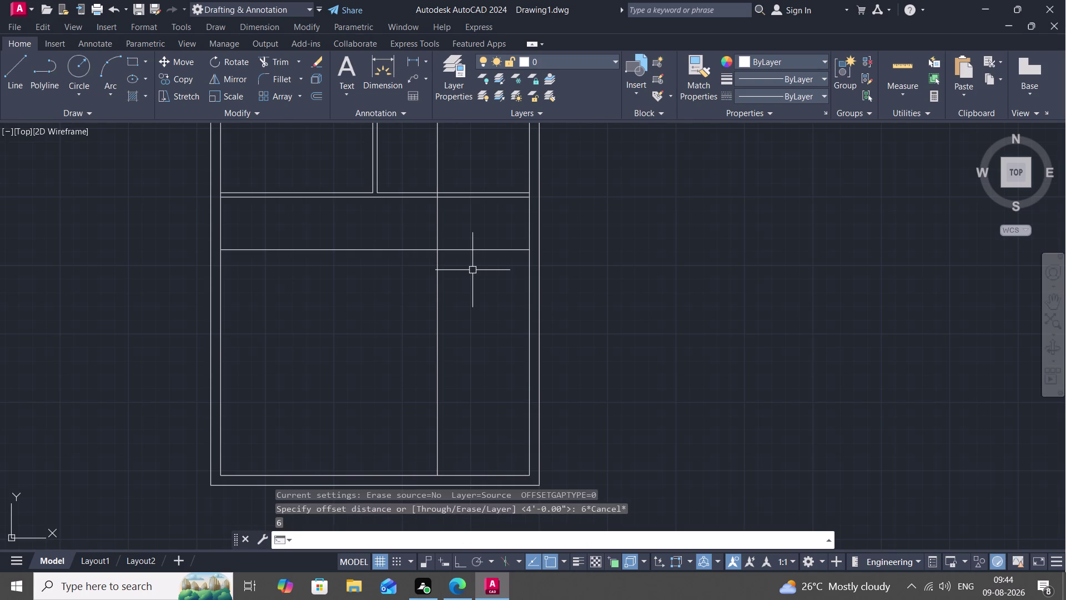
text(O)
key(space)
text(4)
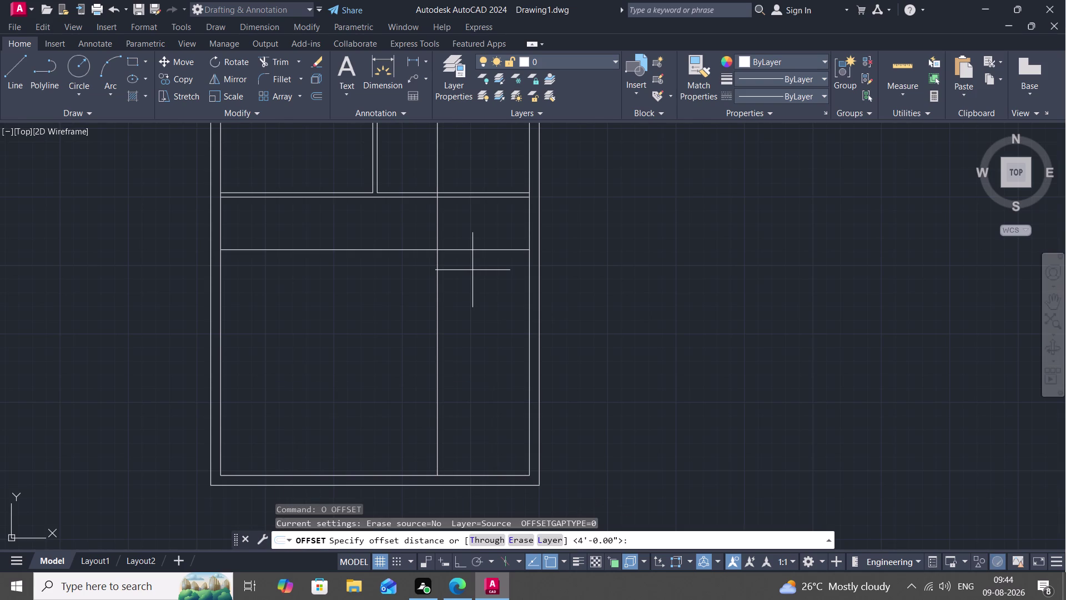
text(")
key(space)
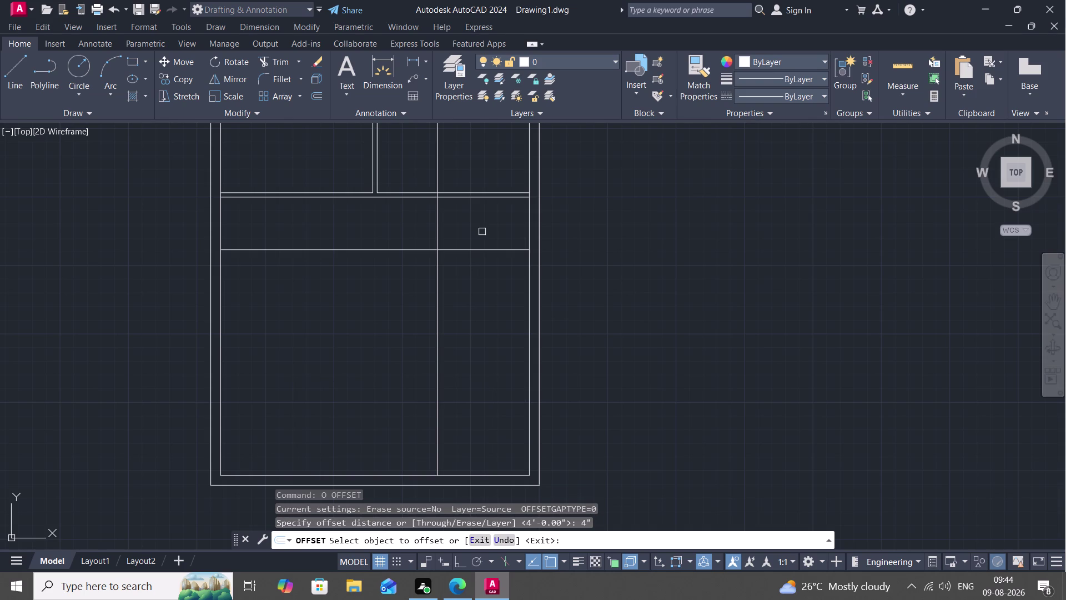
click(491, 250)
click(489, 280)
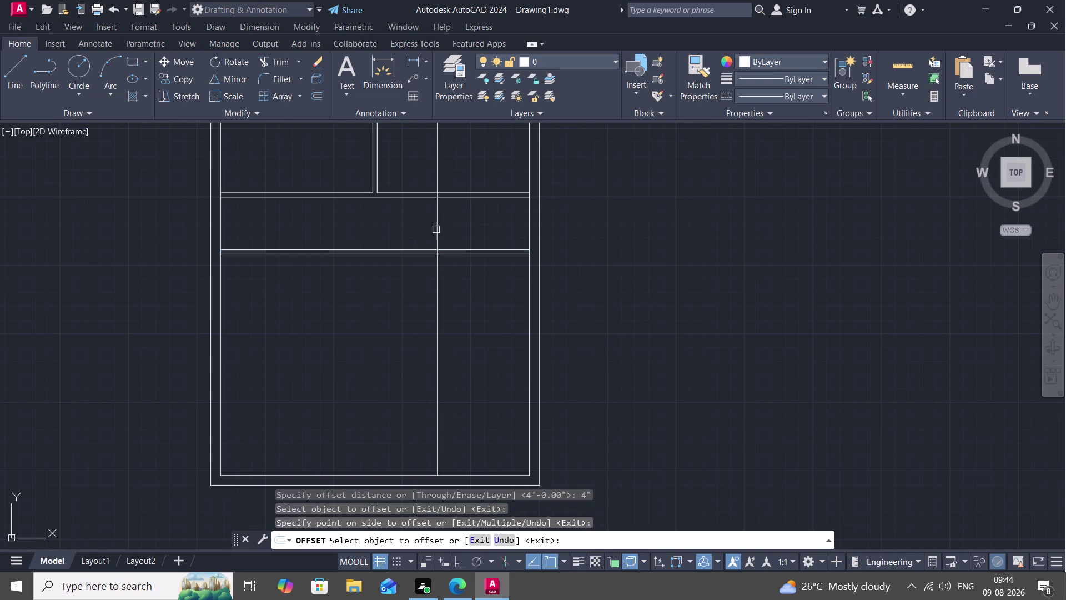
click(436, 229)
click(423, 229)
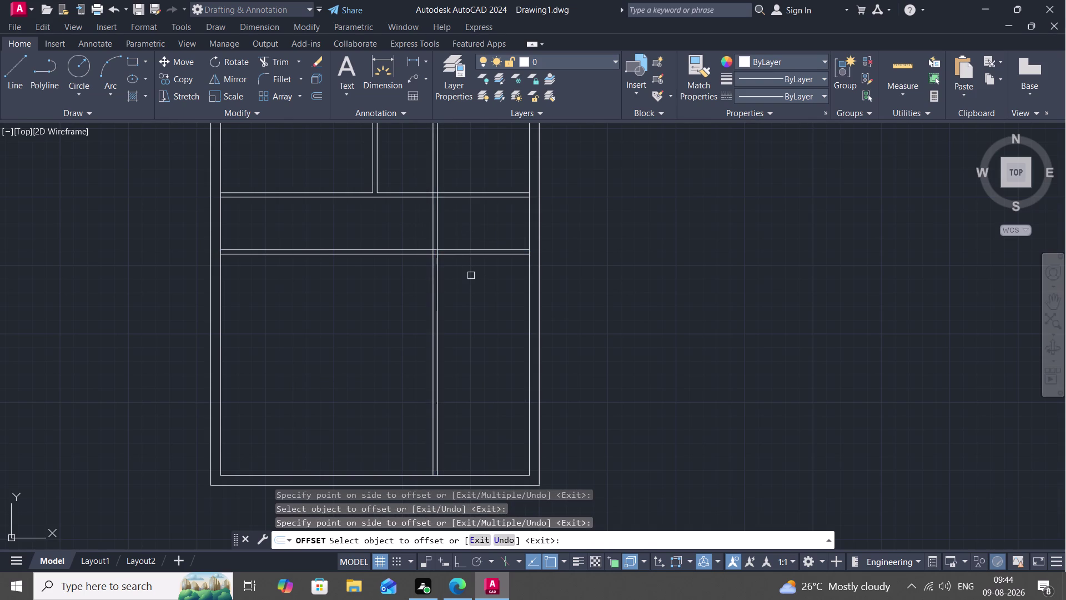
Restart OFFSET with a 6'3" distance.
key(o)
key(Escape)
text(O)
key(space)
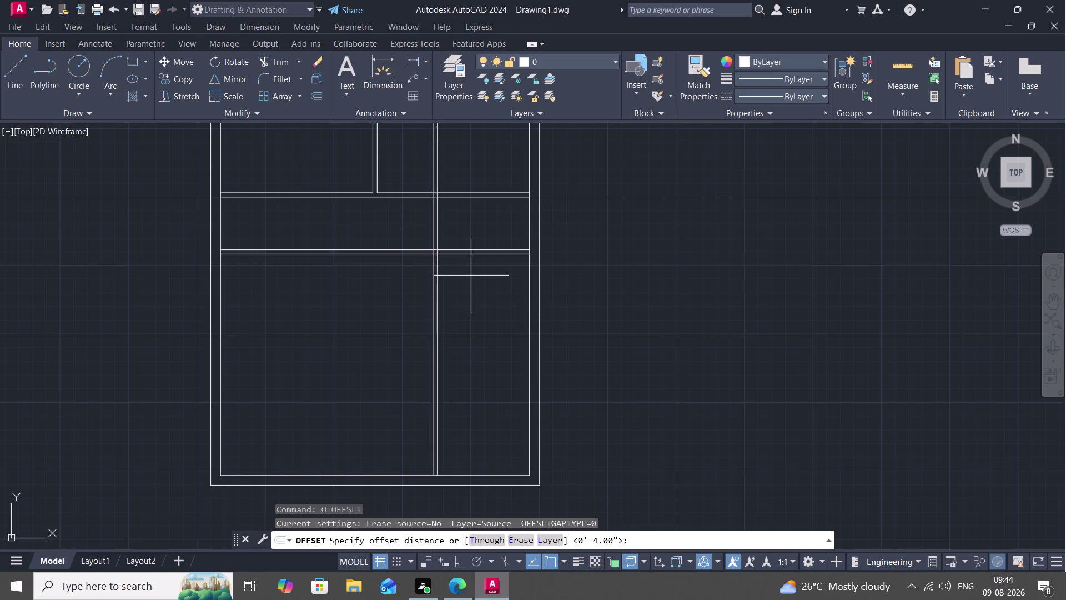
key(6)
key(apostrophe)
key(3)
text(")
key(space)
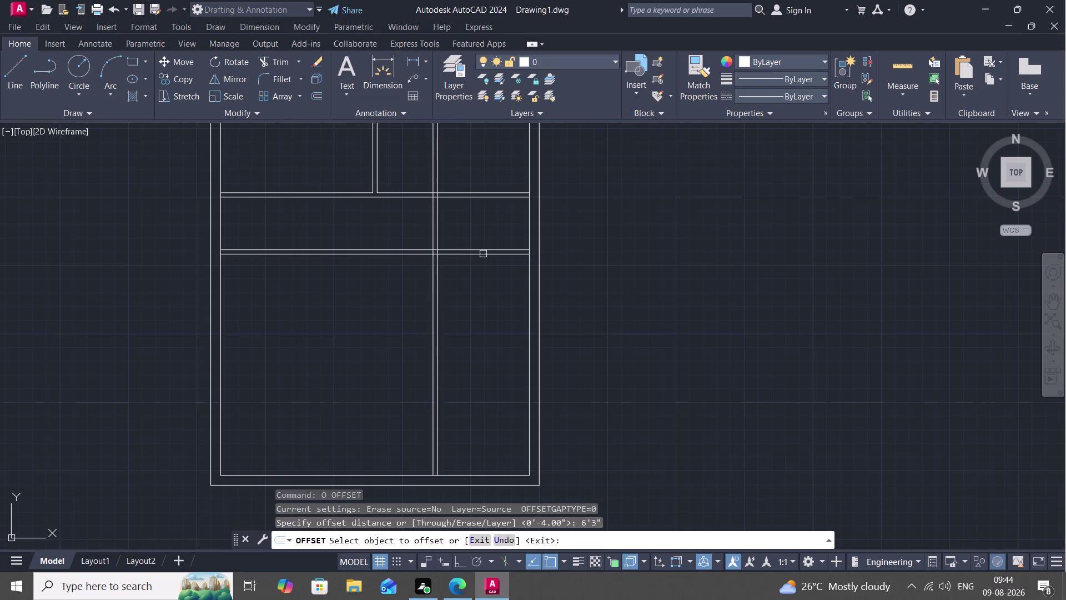
Copy the lower band line 6'3" further down the plan.
click(483, 253)
click(480, 282)
key(Escape)
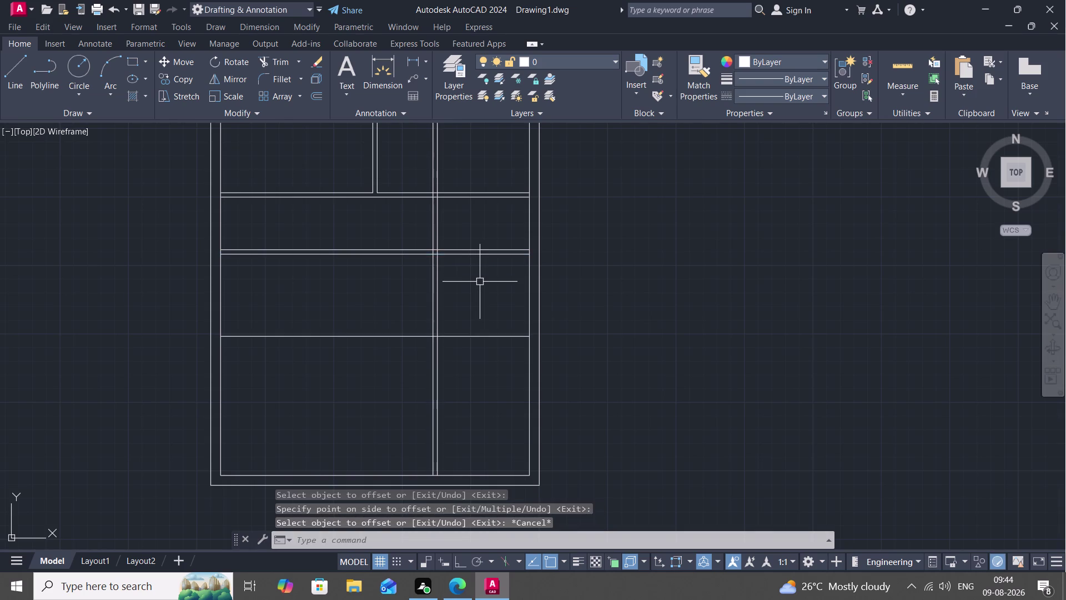
Double the newest horizontal wall line with a 4" copy below it.
text(O)
key(space)
text(4)
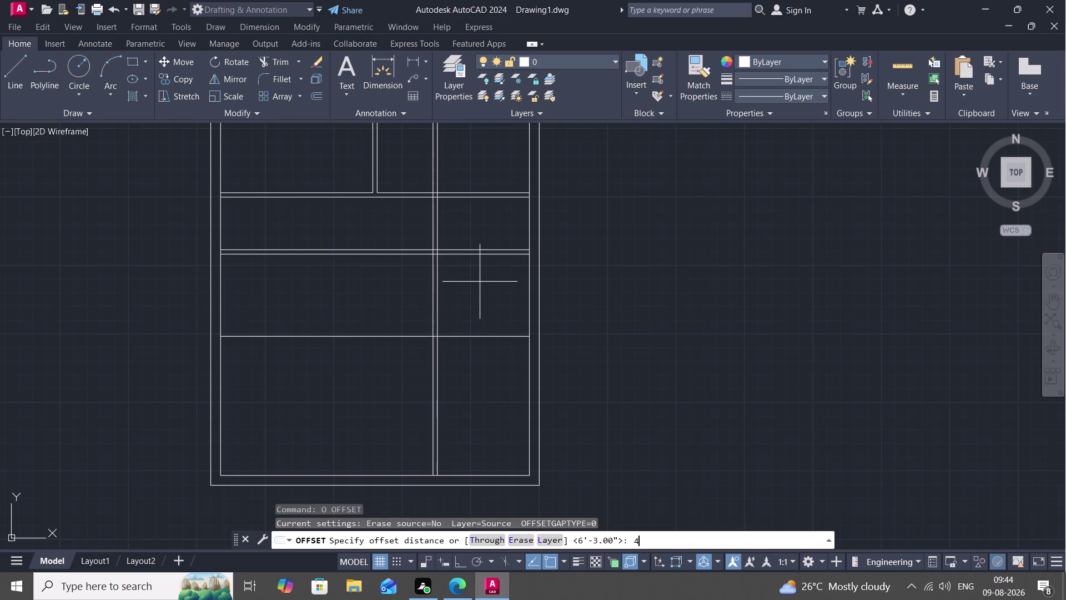
text(")
key(space)
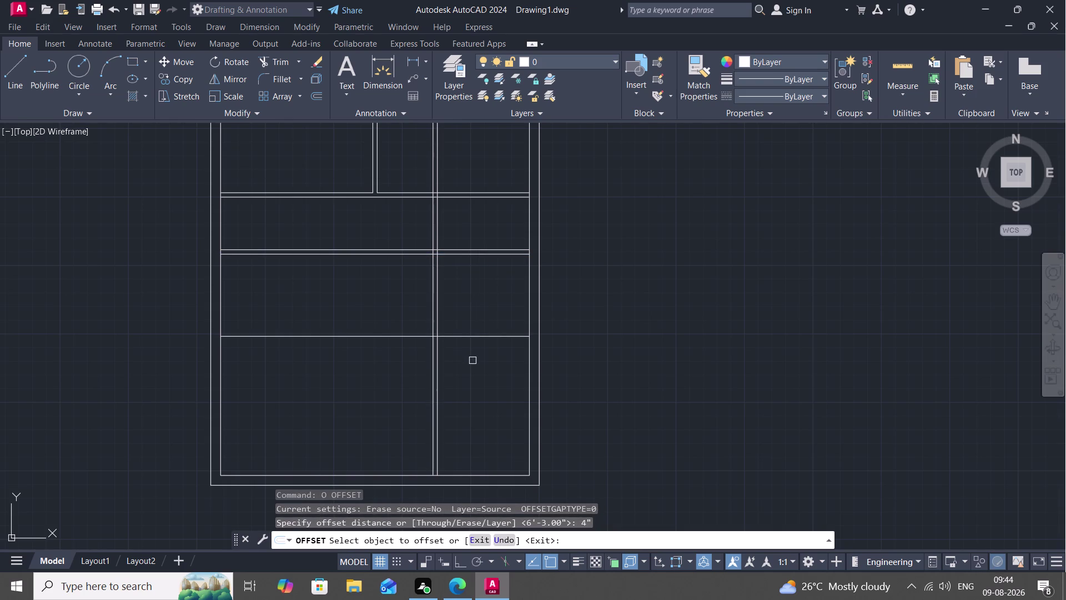
click(476, 336)
click(481, 343)
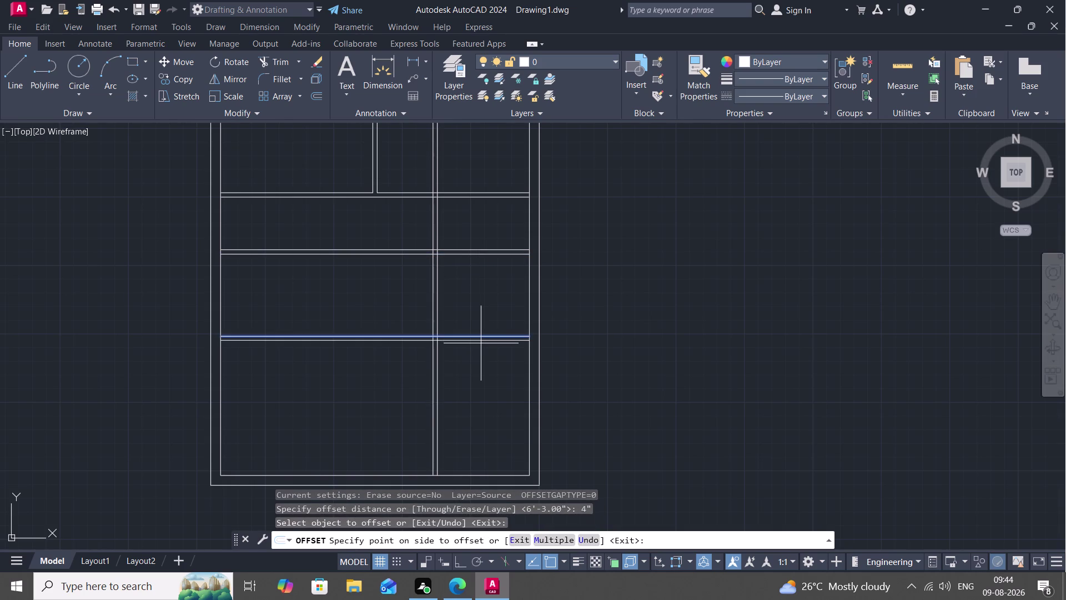
key(Escape)
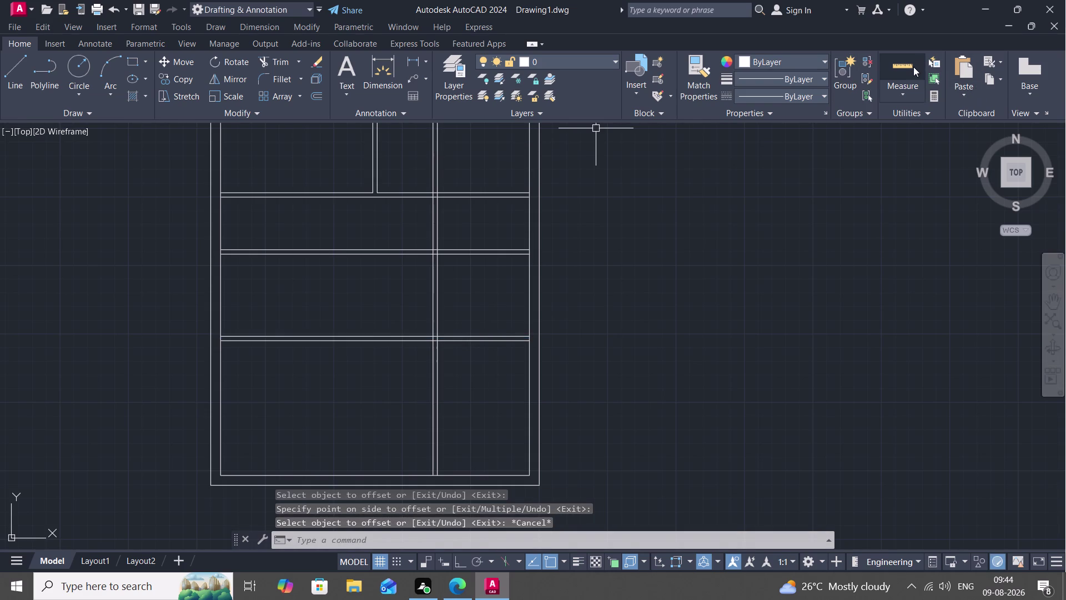
click(911, 68)
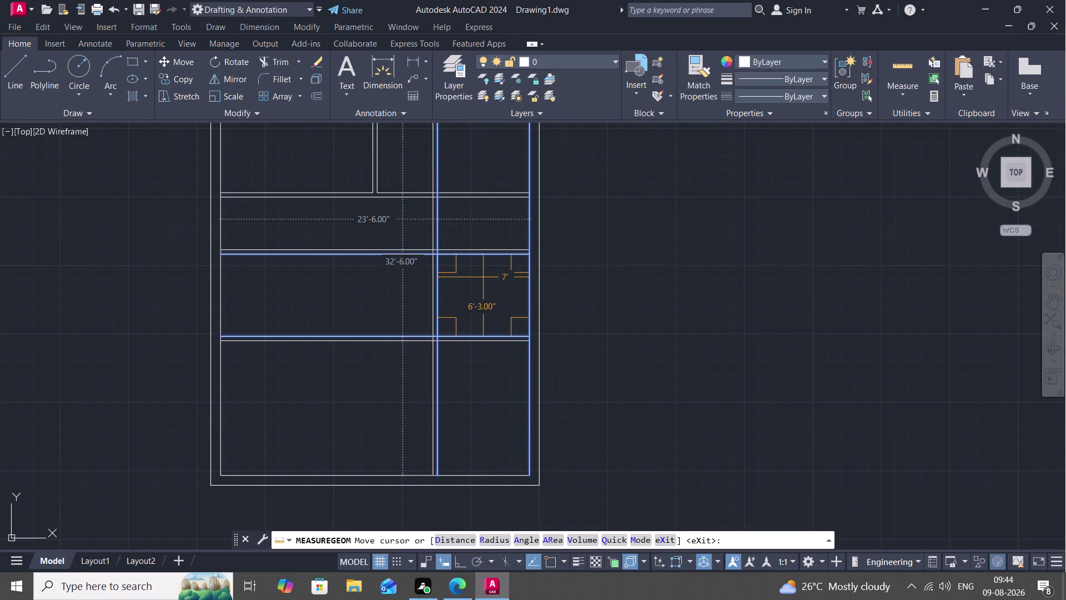
scroll(down, 3)
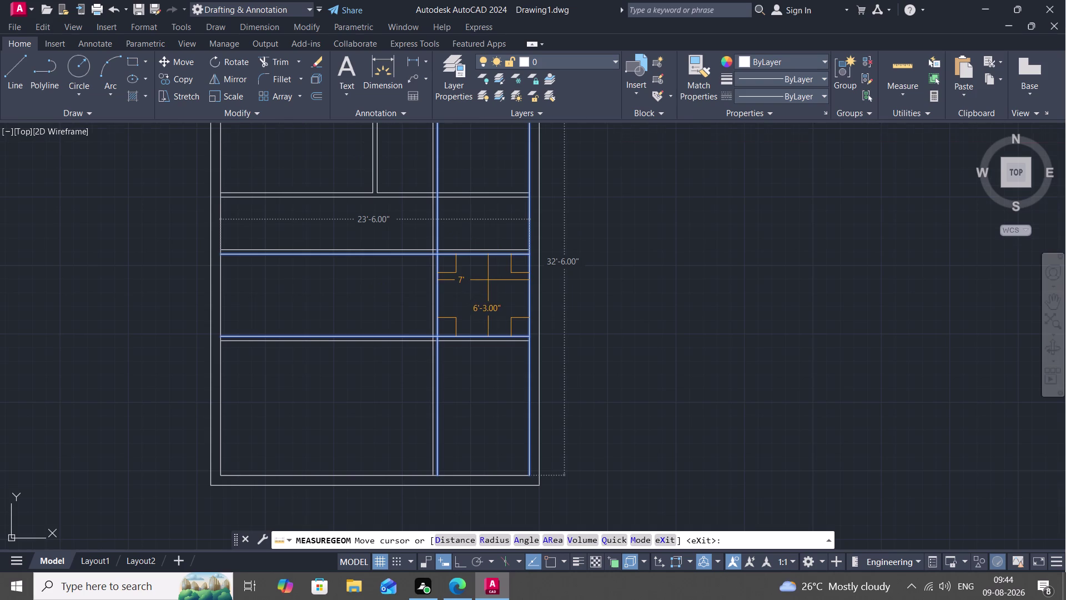
scroll(down, 3)
scroll(up, 3)
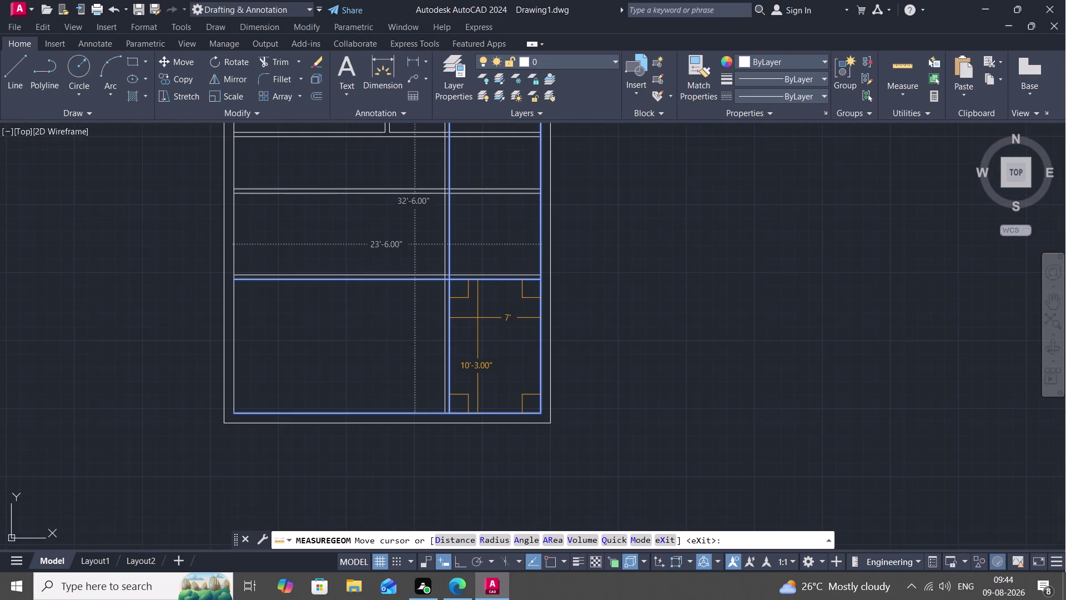
key(Escape)
text(TR)
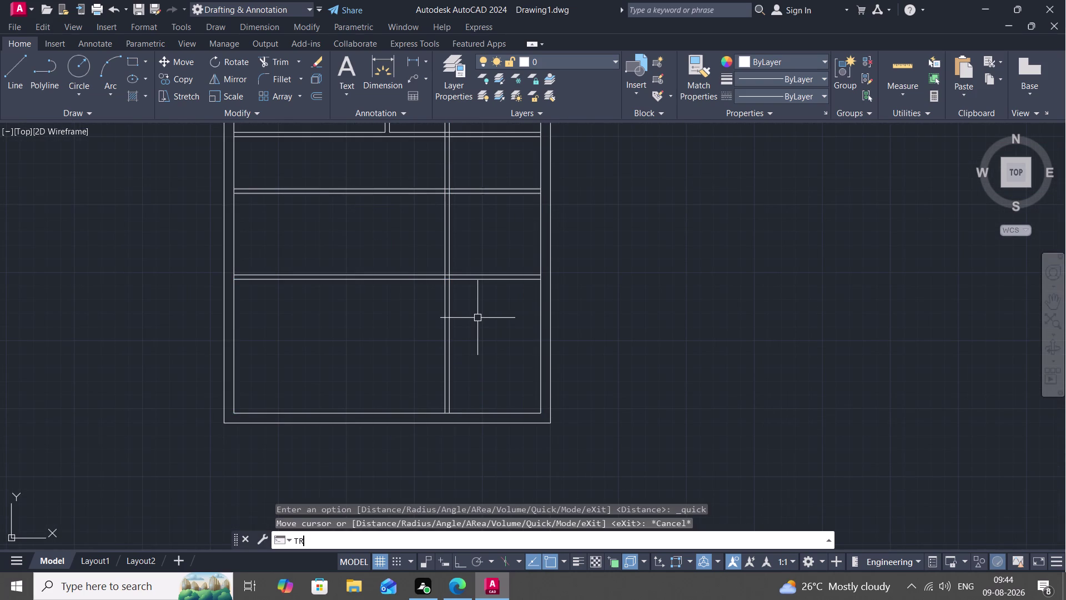
Trim away the cross wall segments running through the large left room.
key(space)
click(435, 281)
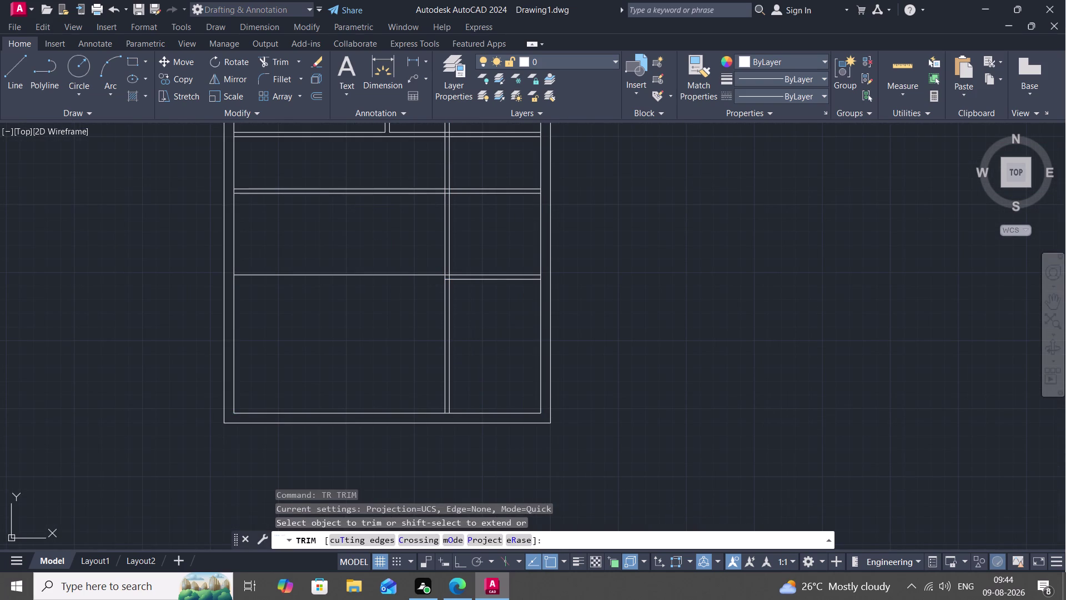
click(432, 276)
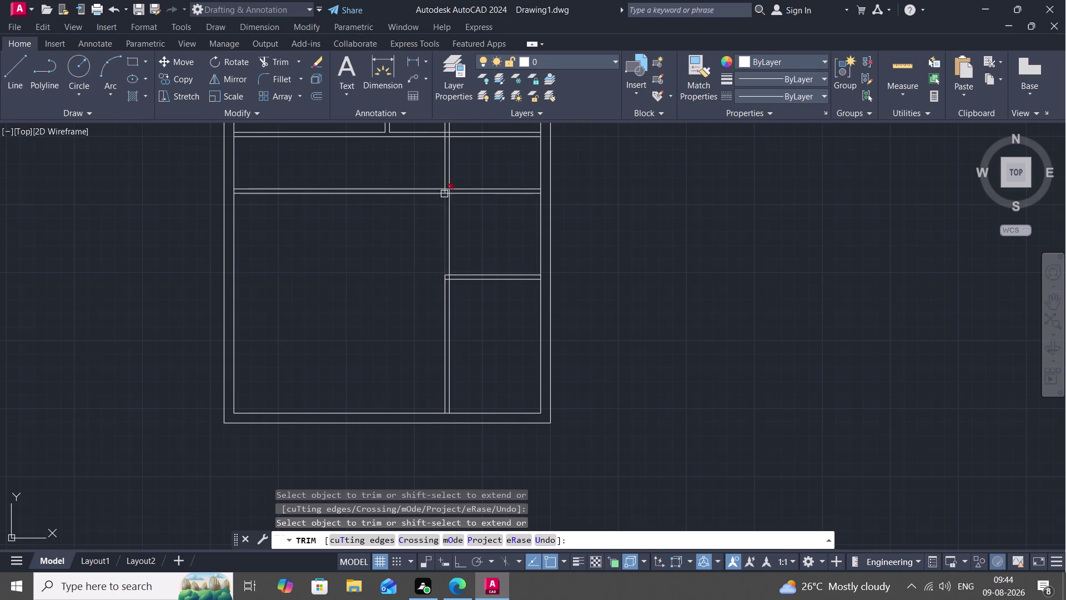
click(432, 192)
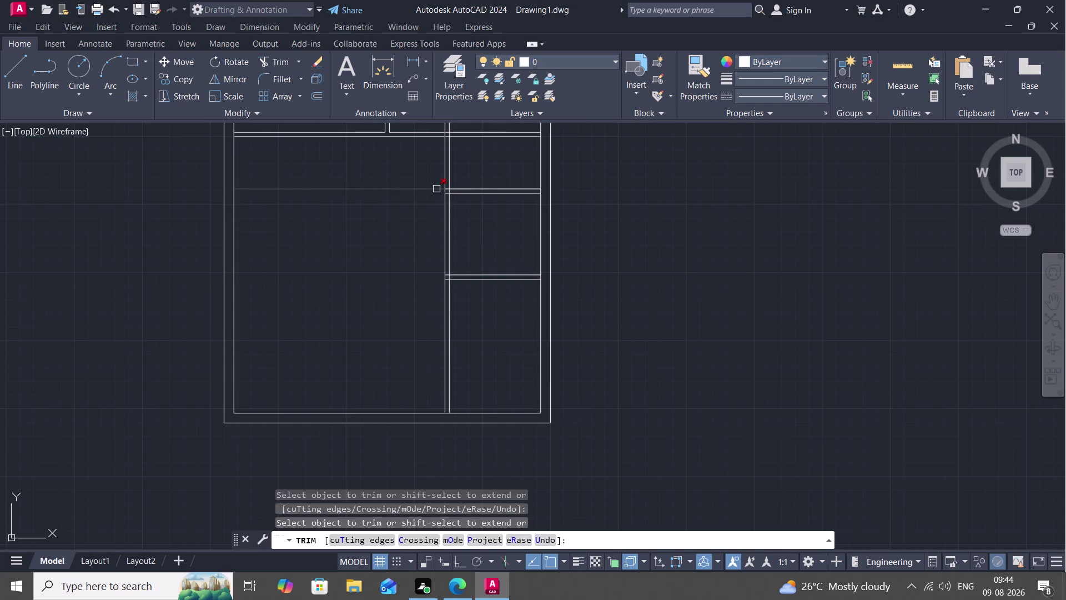
click(436, 188)
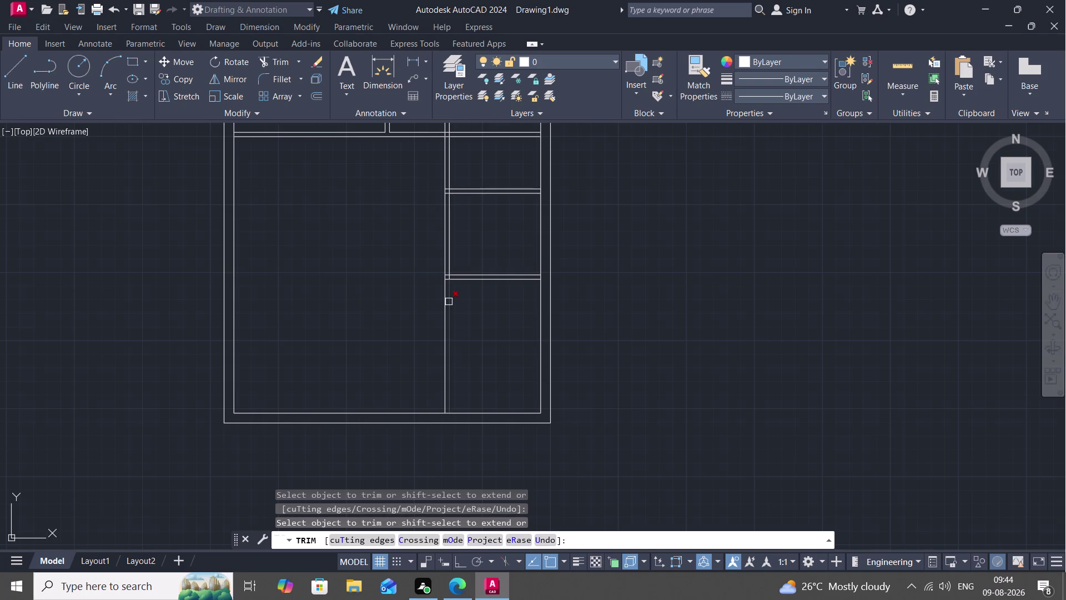
click(449, 302)
click(445, 295)
Zoom out to the whole plan and end the trim command.
scroll(down, 3)
scroll(down, 3)
middle_drag(460, 309, 486, 268)
scroll(up, 3)
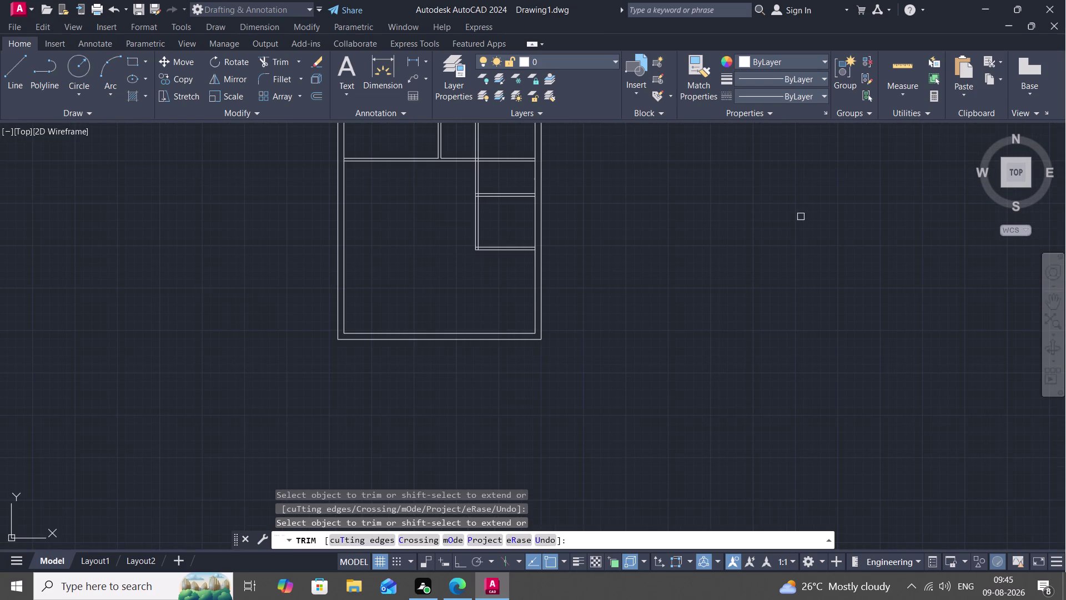
text(O)
key(space)
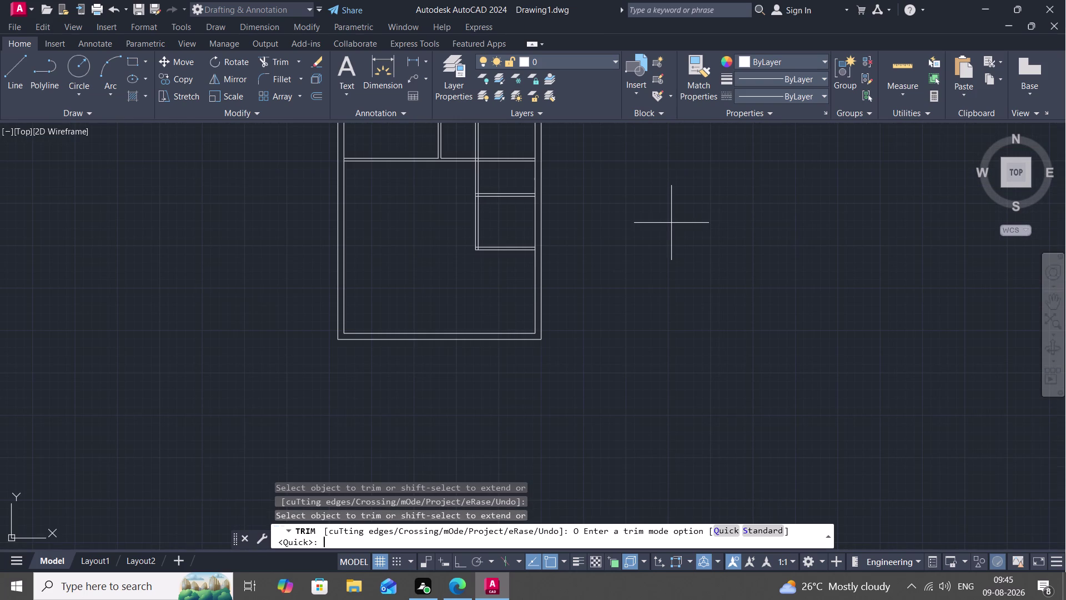
key(Escape)
text(O)
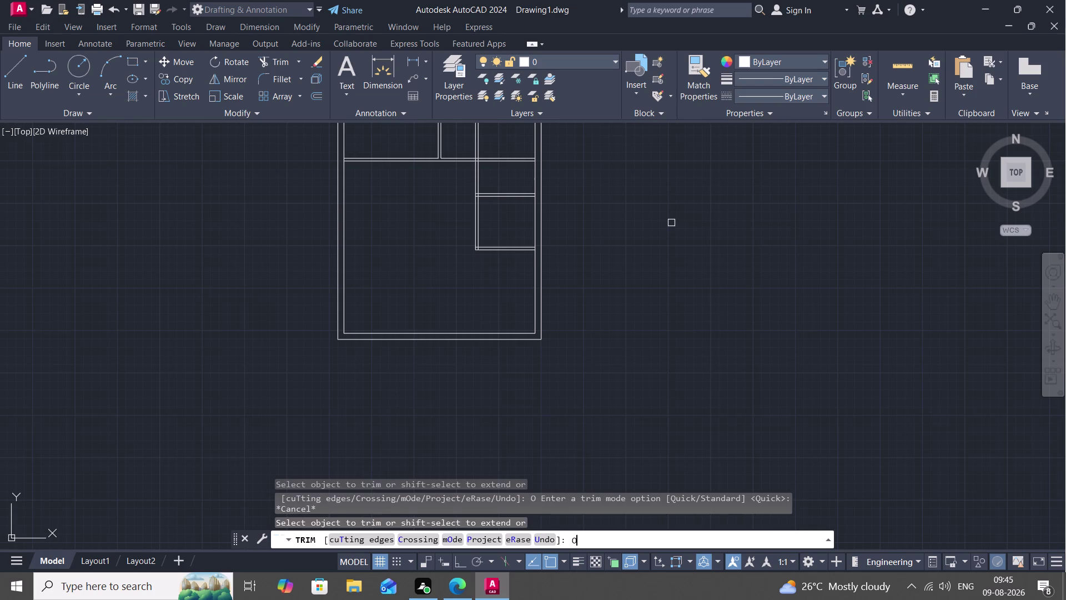
key(space)
key(Escape)
key(Escape)
key(Escape)
Offset the right inner wall 10'6" to the left as a new vertical wall line.
text(O)
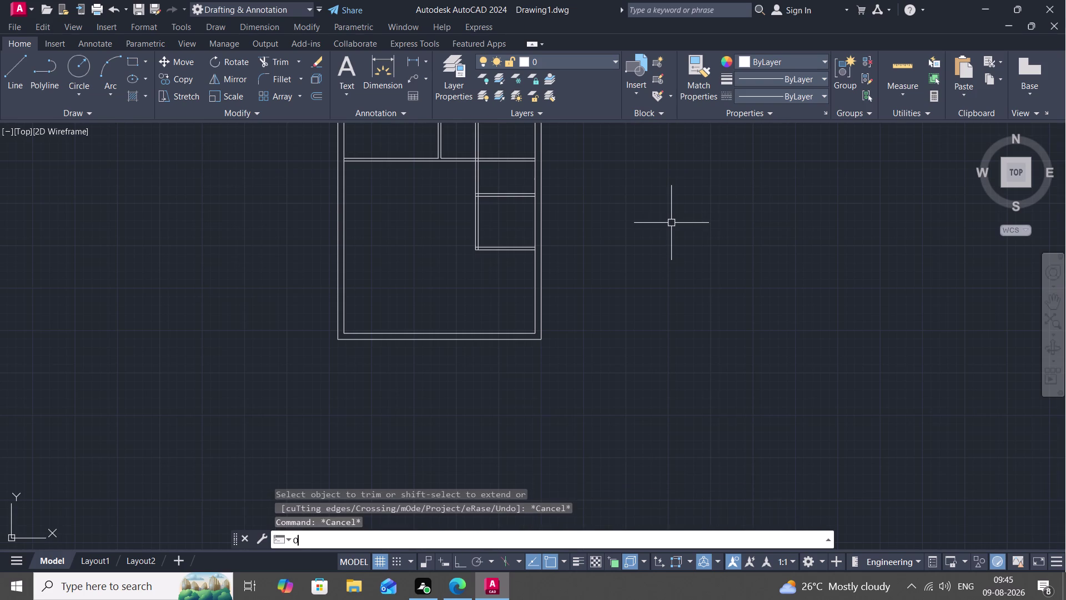
key(space)
text(10)
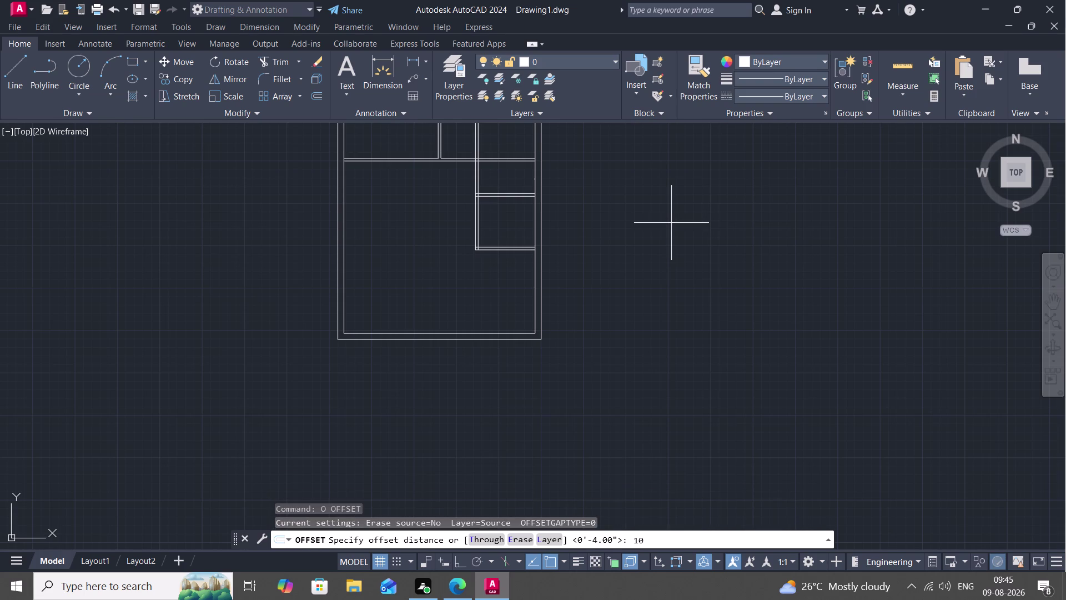
text('6)
text(")
key(space)
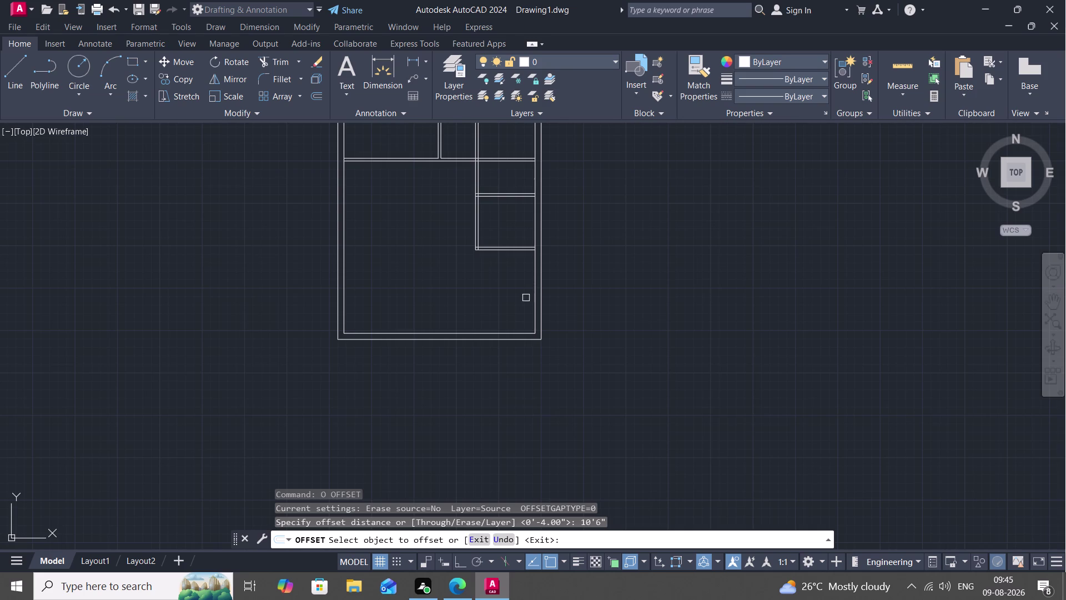
click(533, 302)
click(480, 307)
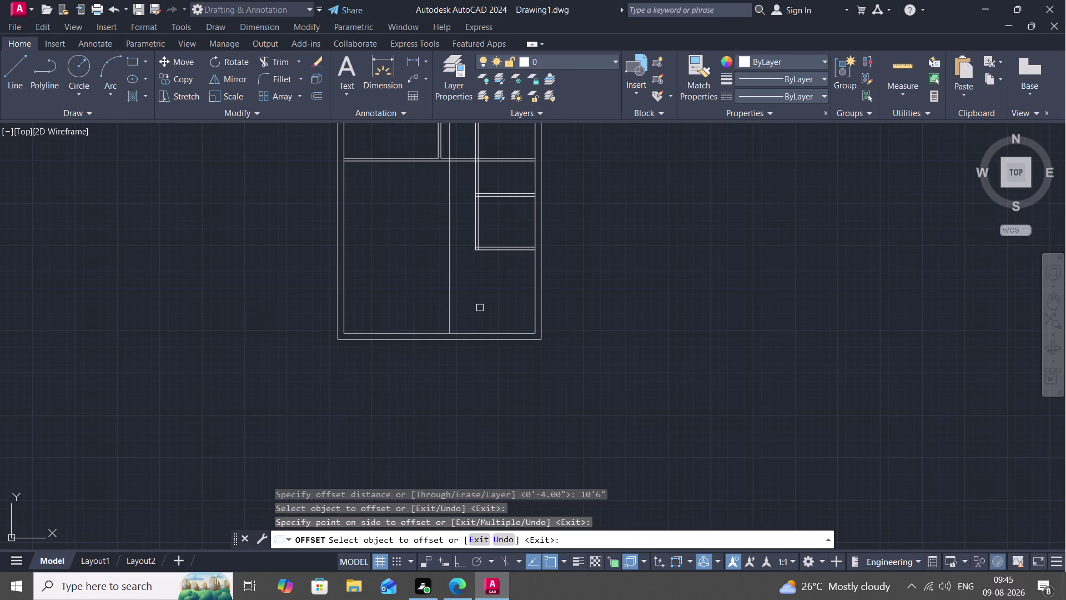
click(909, 68)
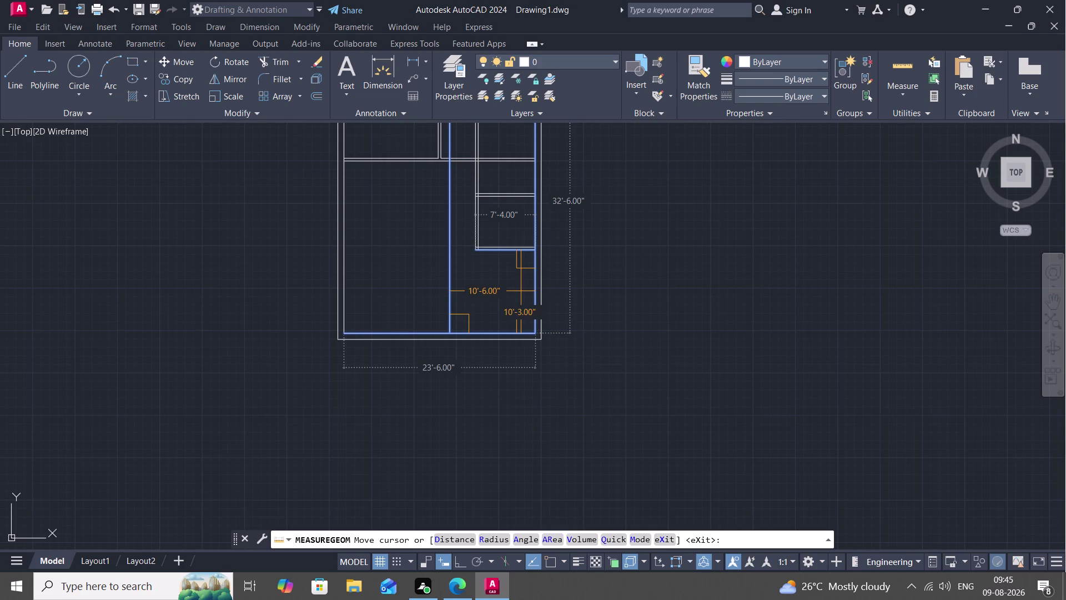
middle_drag(525, 292, 537, 322)
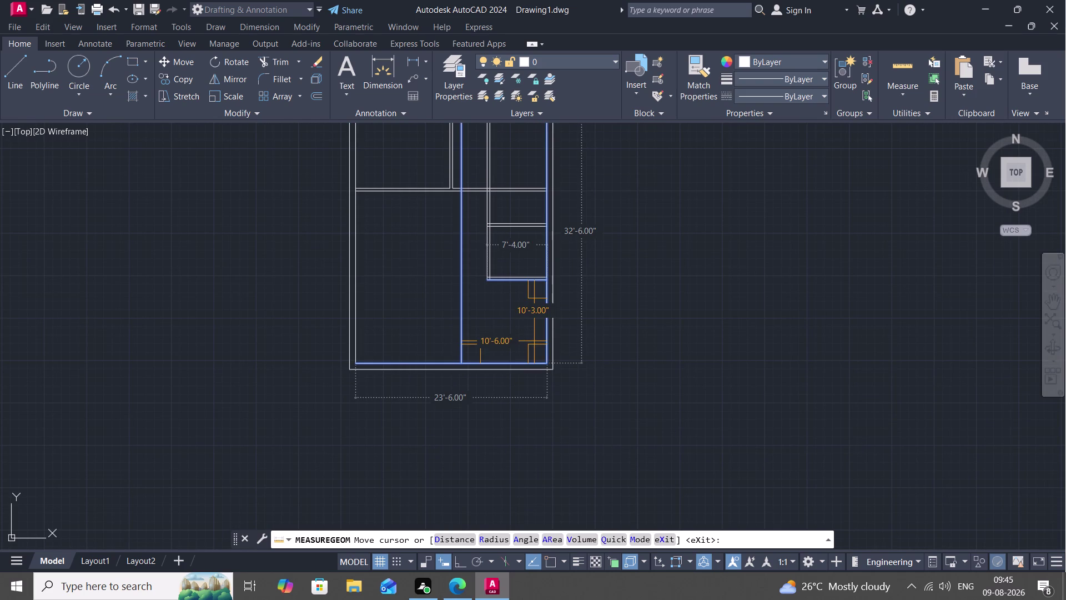
middle_drag(554, 340, 563, 339)
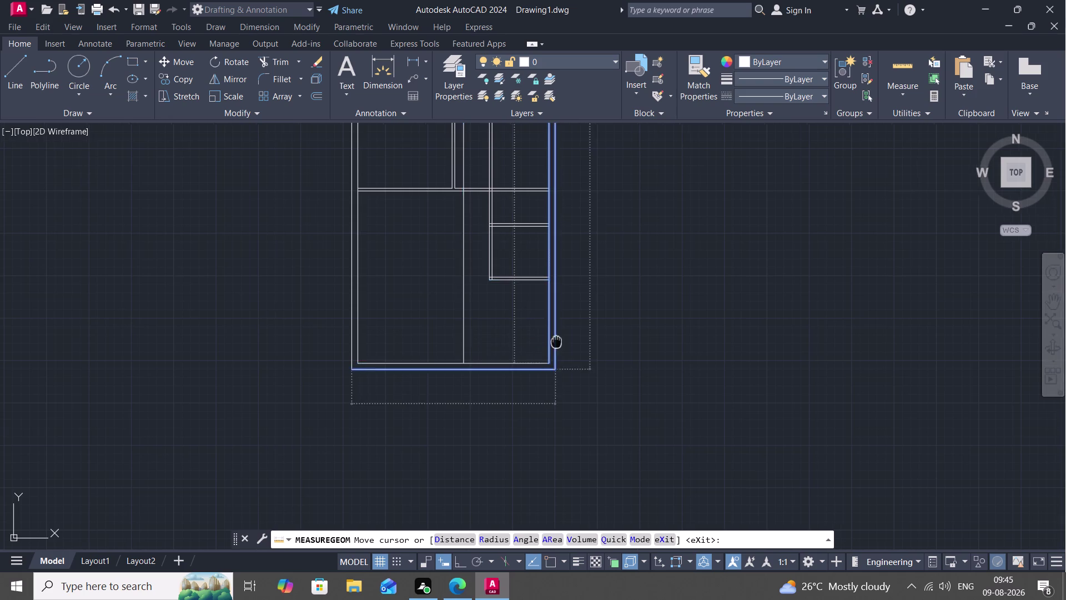
middle_drag(563, 339, 588, 373)
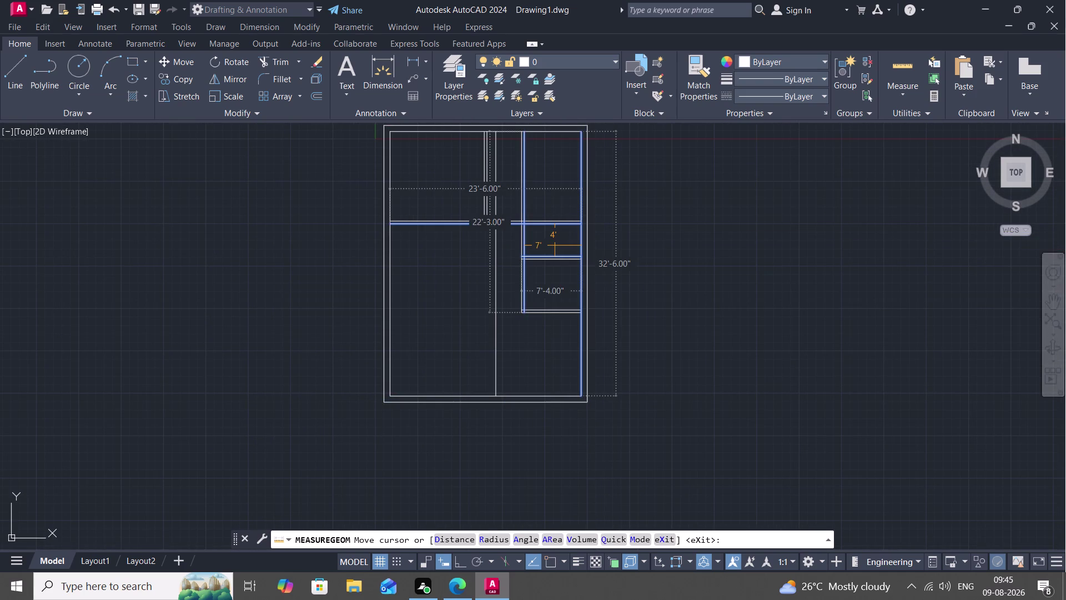
key(Escape)
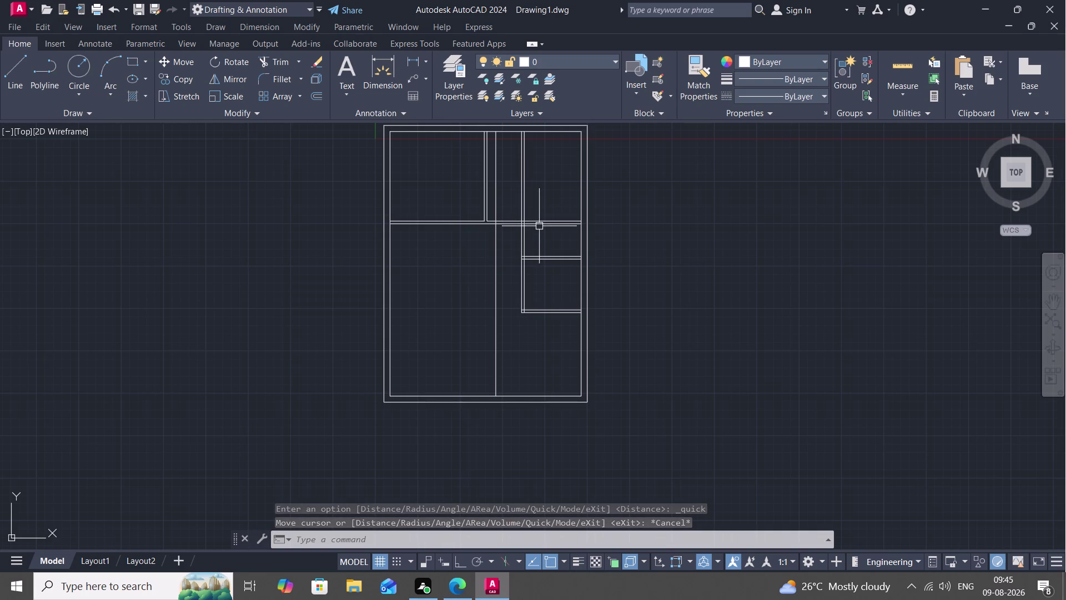
scroll(up, 3)
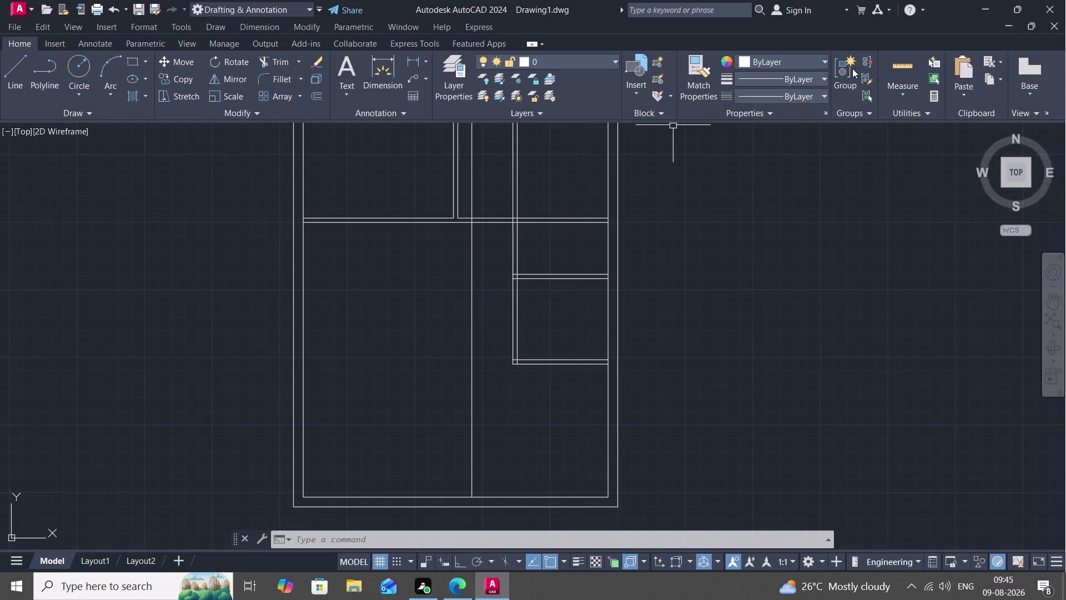
Erase both lines of the lower small room's bottom wall.
click(543, 359)
click(547, 365)
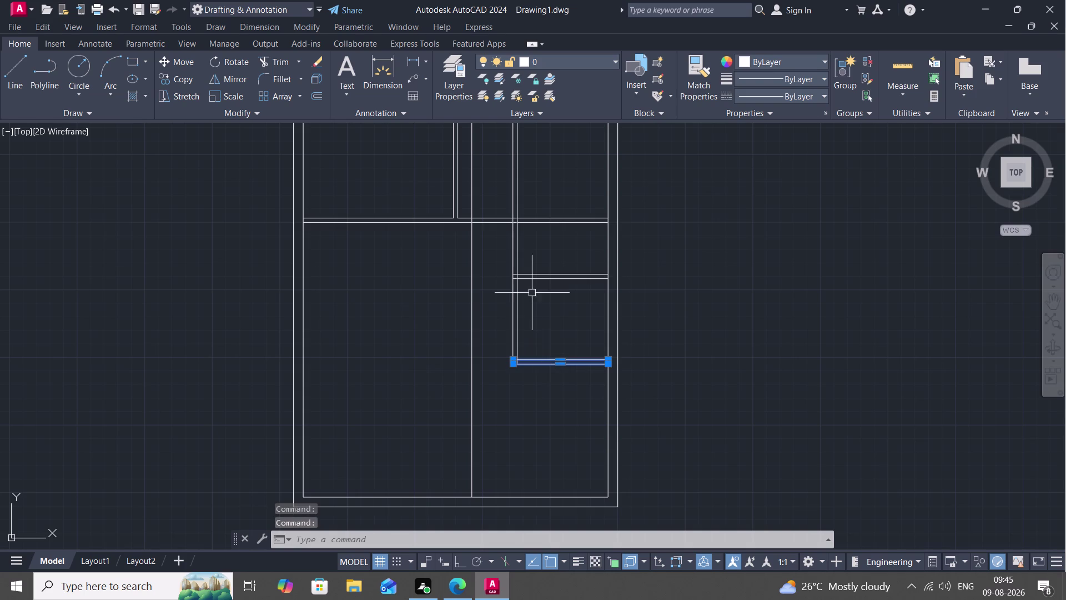
click(546, 277)
key(Delete)
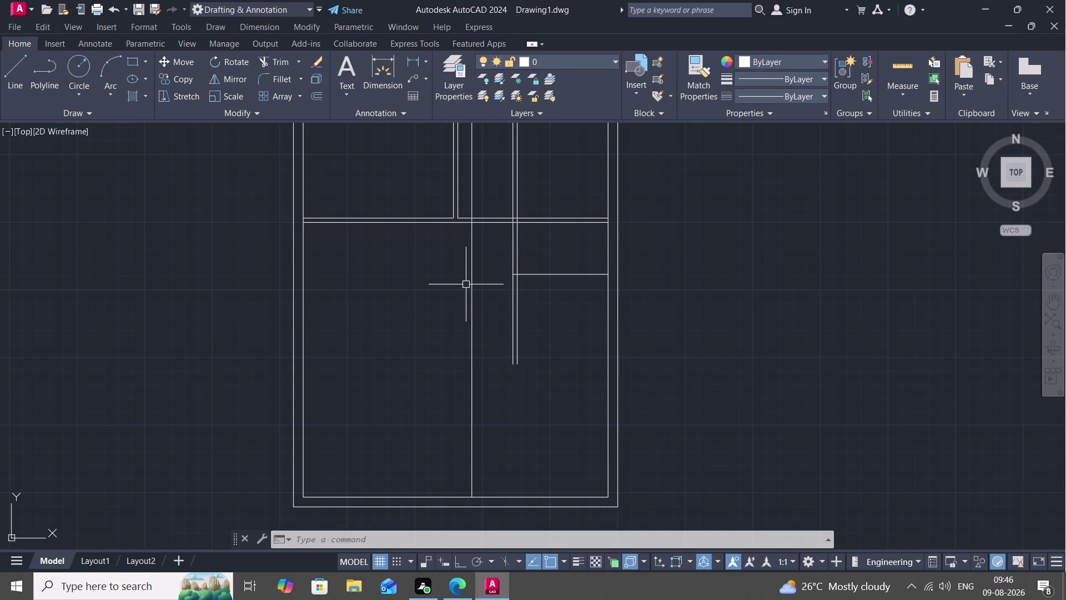
middle_drag(467, 311, 541, 231)
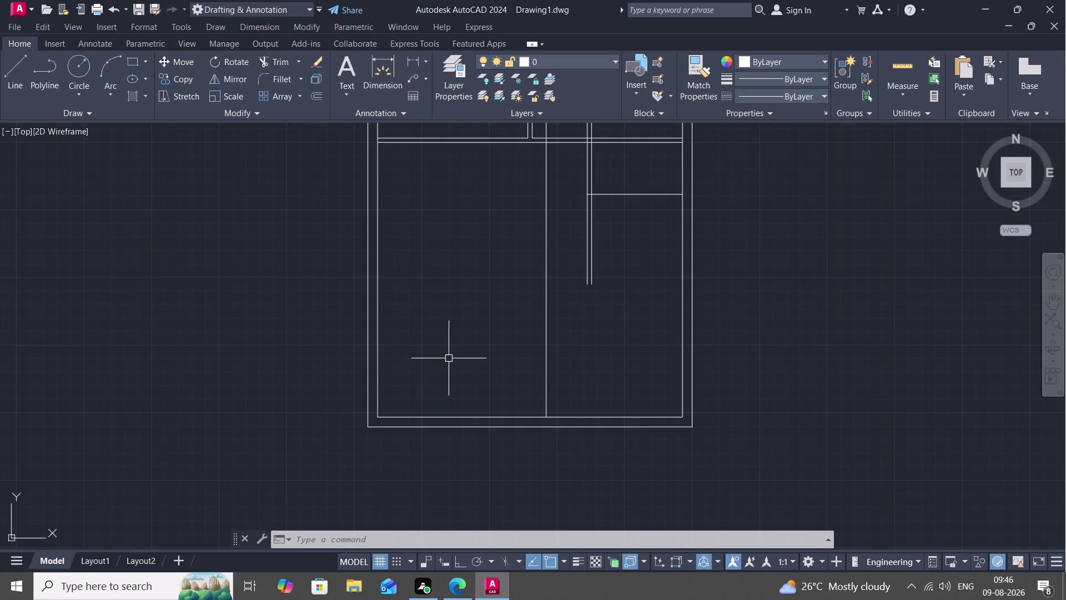
Start a 3' offset of the left inner wall, then cancel it before placement.
text(O)
key(space)
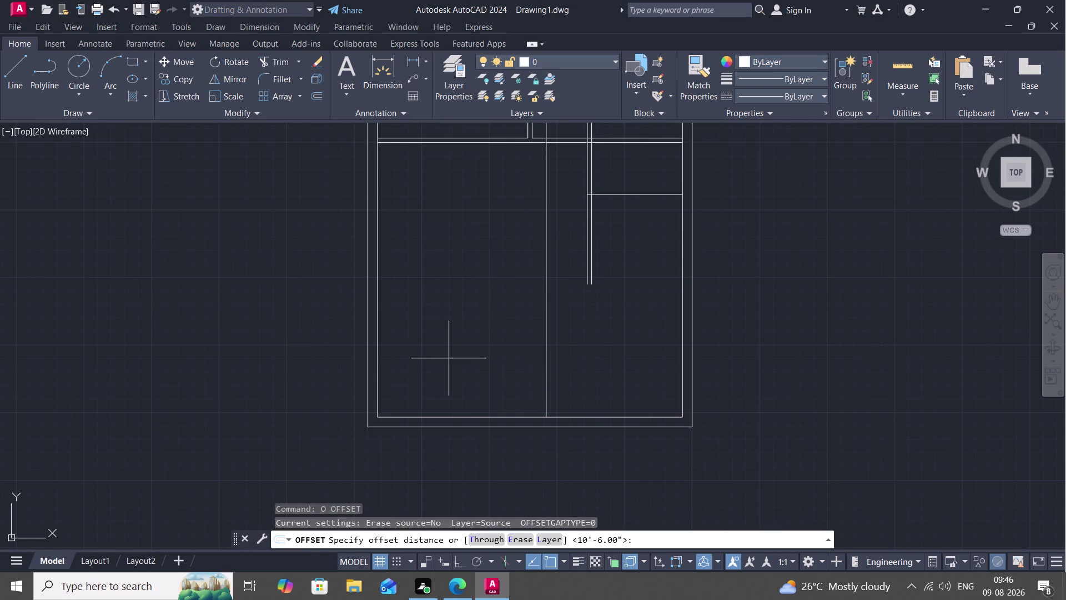
text(3')
key(space)
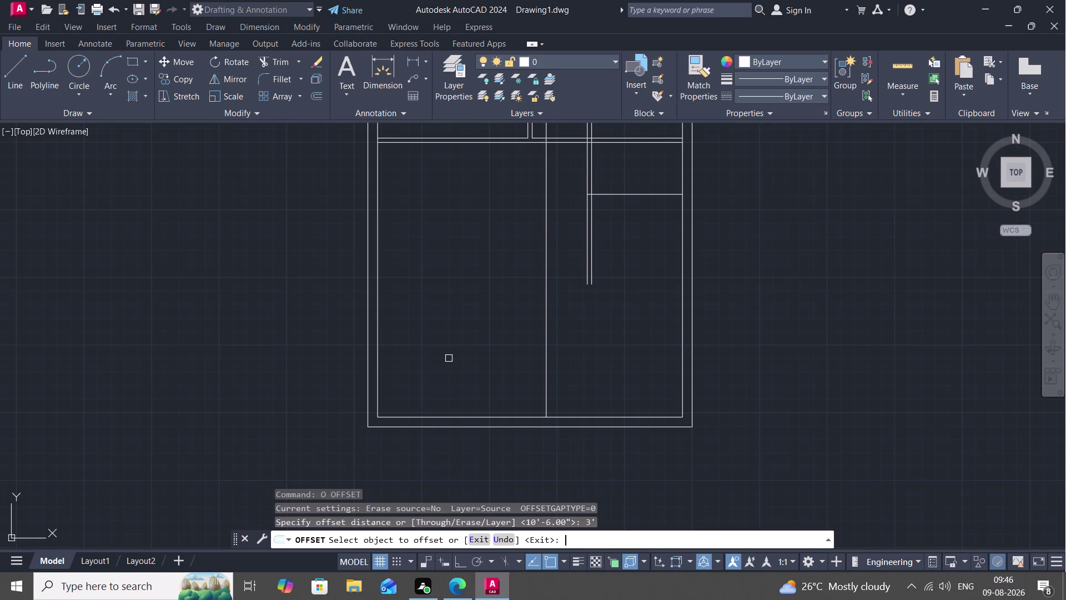
click(377, 317)
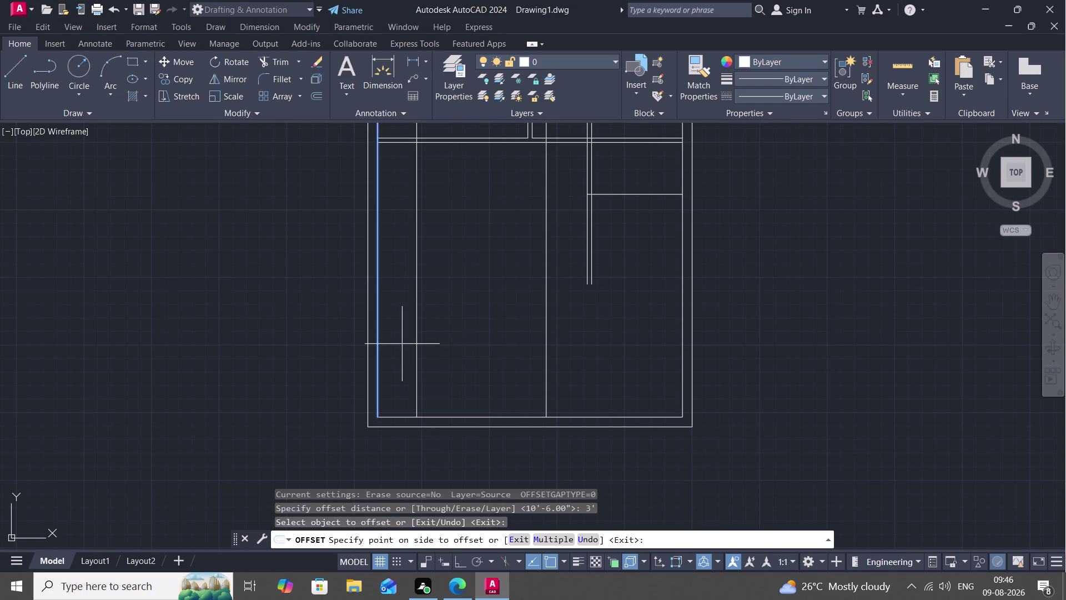
key(Escape)
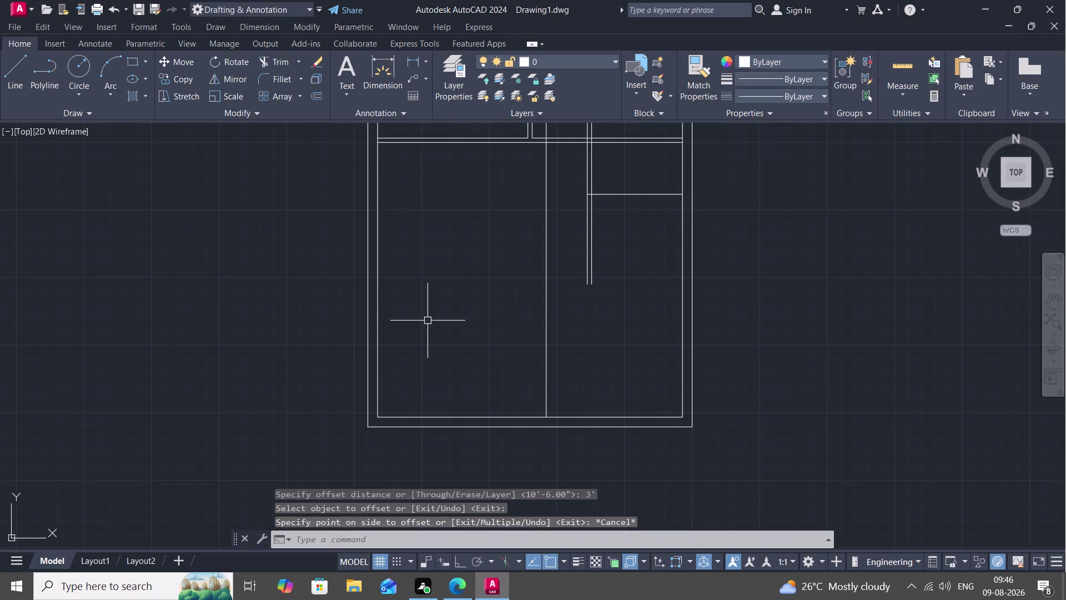
scroll(down, 3)
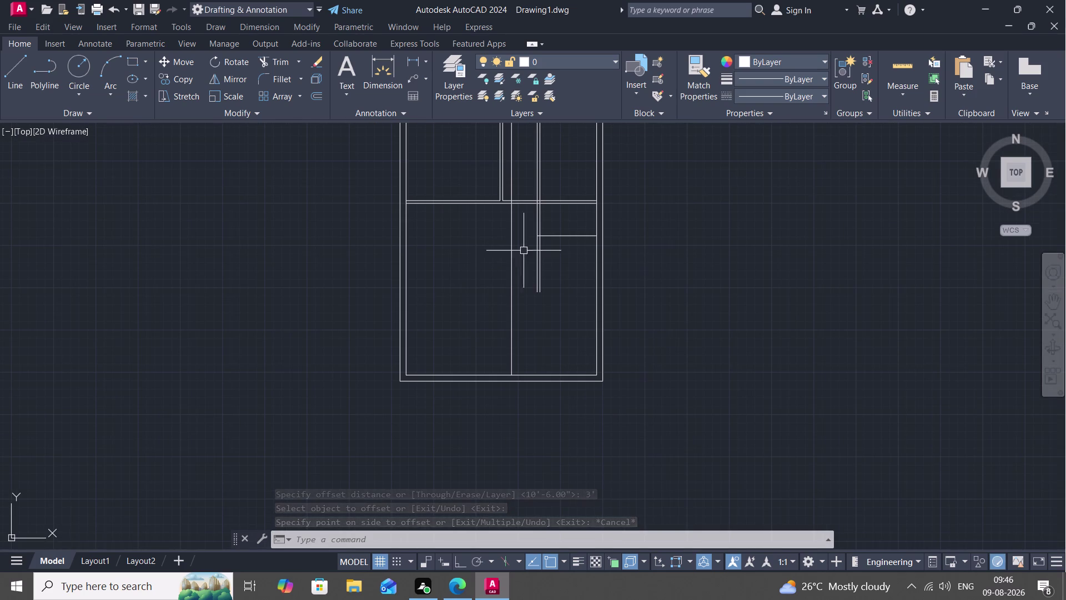
Erase the short stray horizontal line and the lower cross-wall line near the partition junction.
click(561, 236)
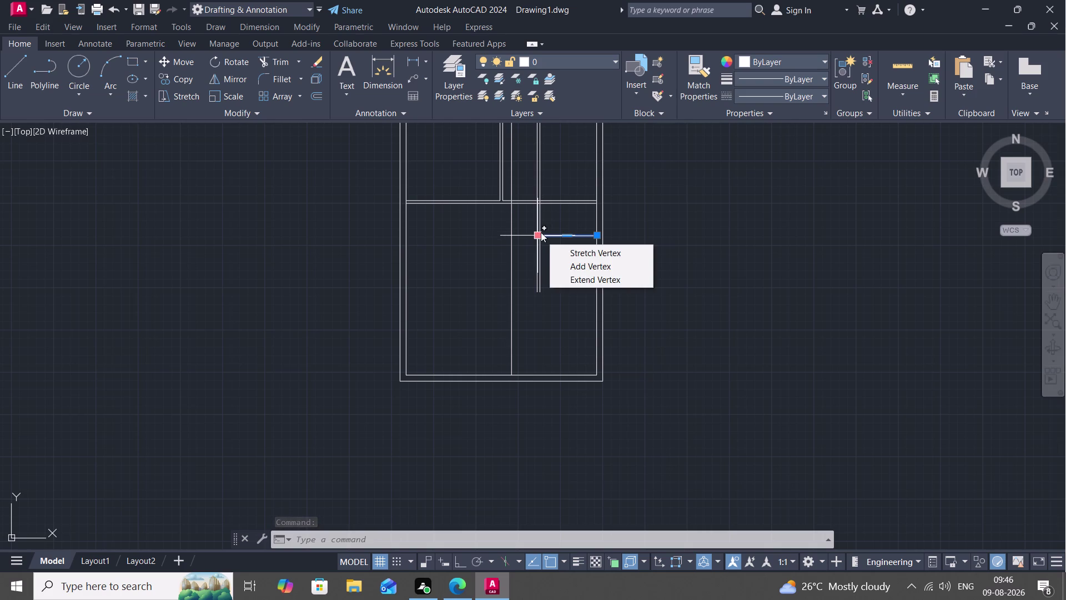
key(BackSpace)
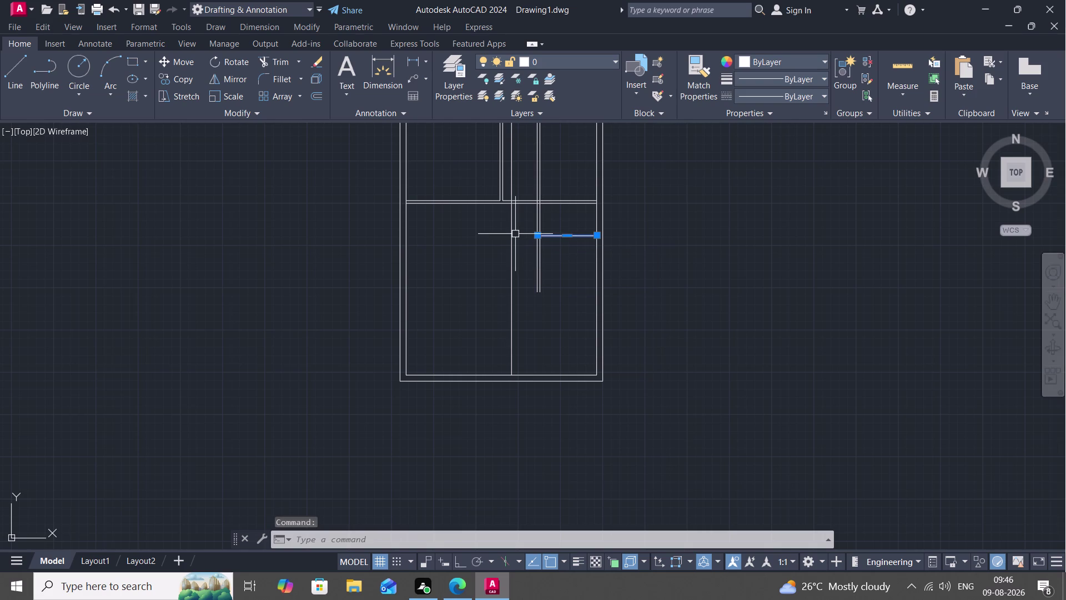
key(Delete)
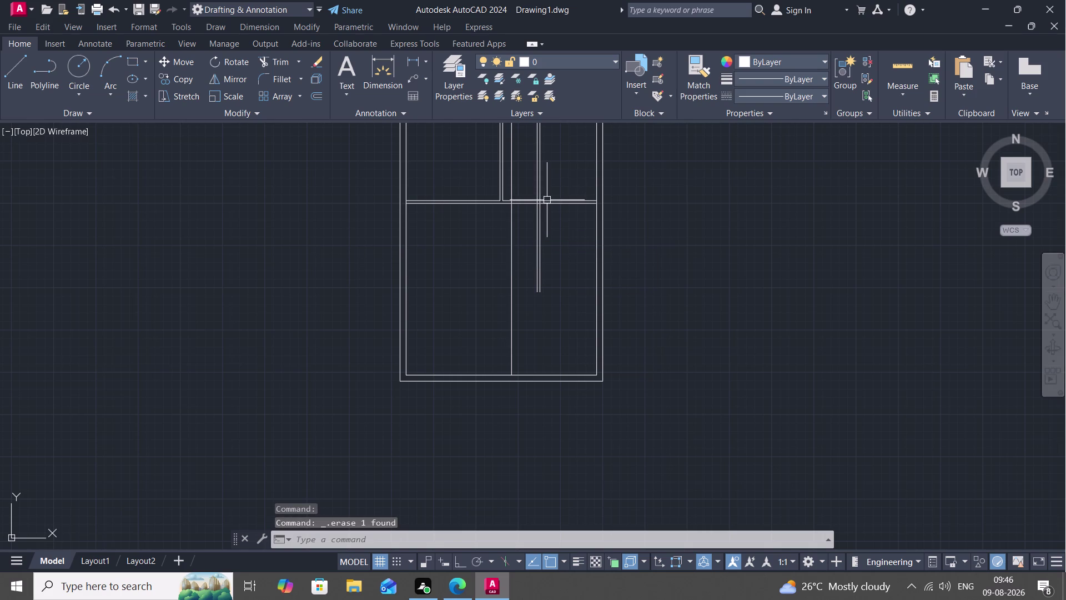
click(547, 204)
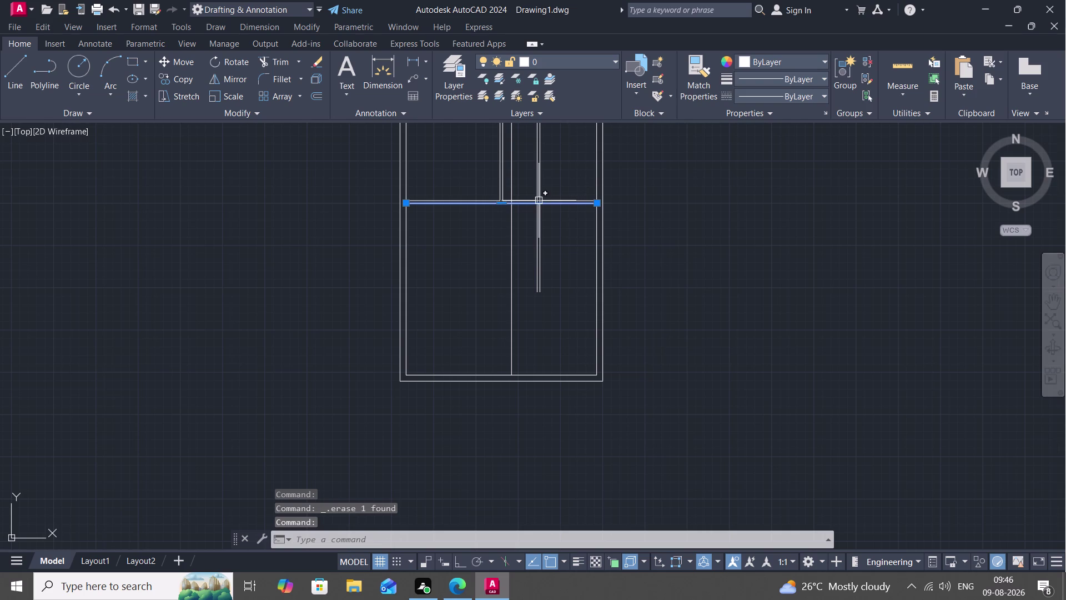
key(Delete)
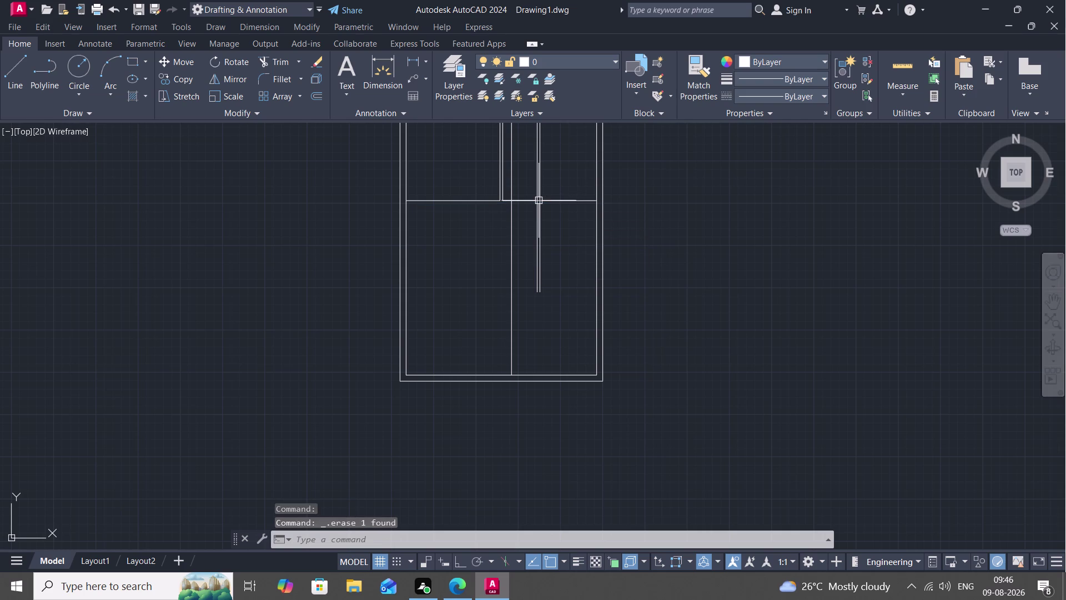
text(O)
key(space)
Offset the right part of the cross wall line 5" downward to make a double wall.
text(5)
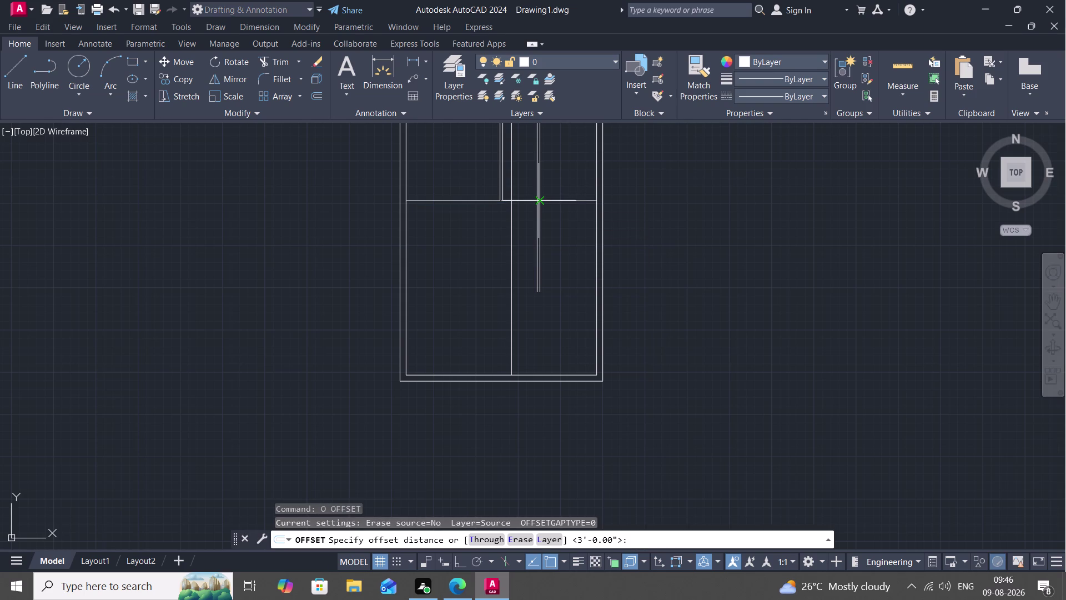
text(")
key(space)
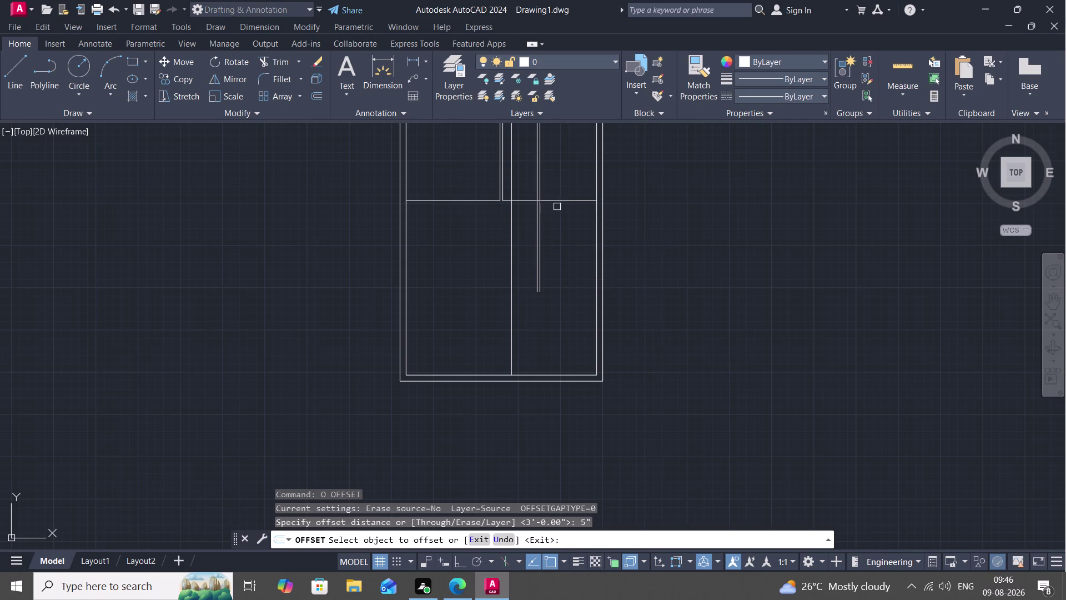
click(557, 203)
click(563, 222)
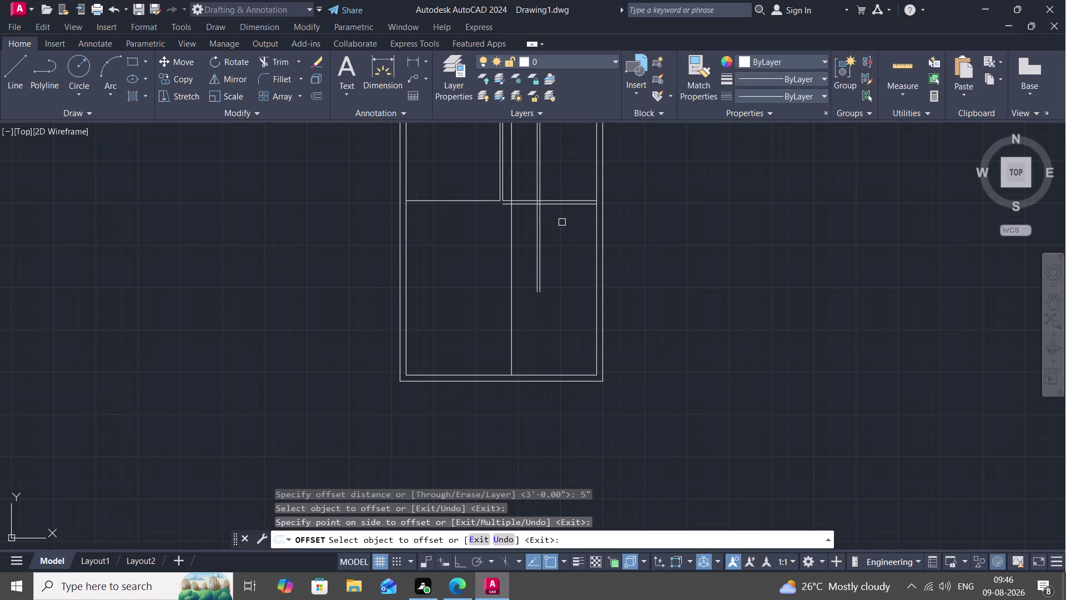
Start a 7' offset of the cross wall line, then cancel it.
text(O)
key(space)
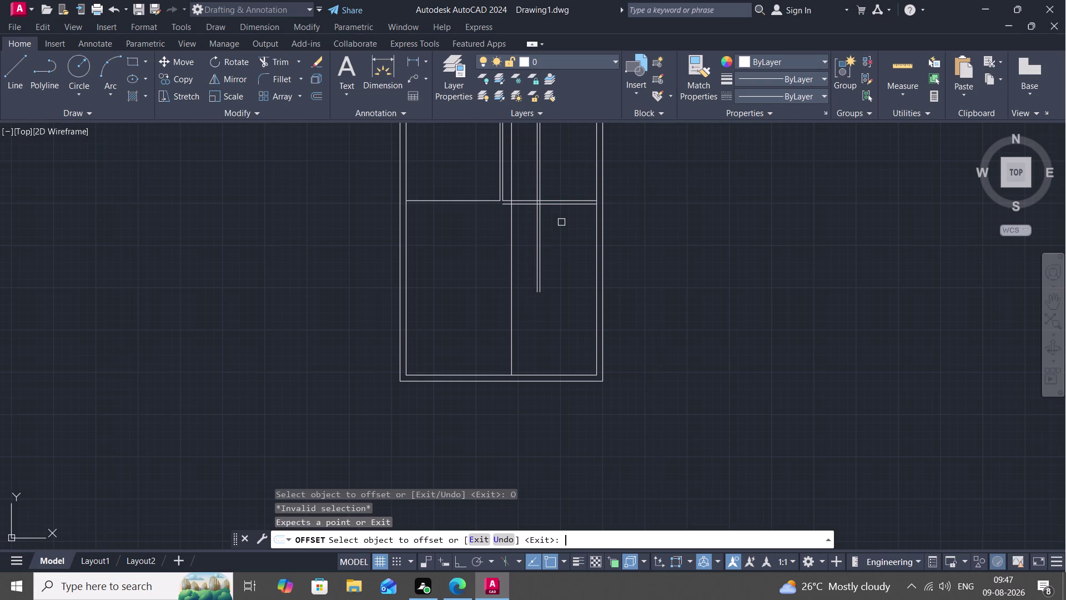
key(7)
text(')
key(space)
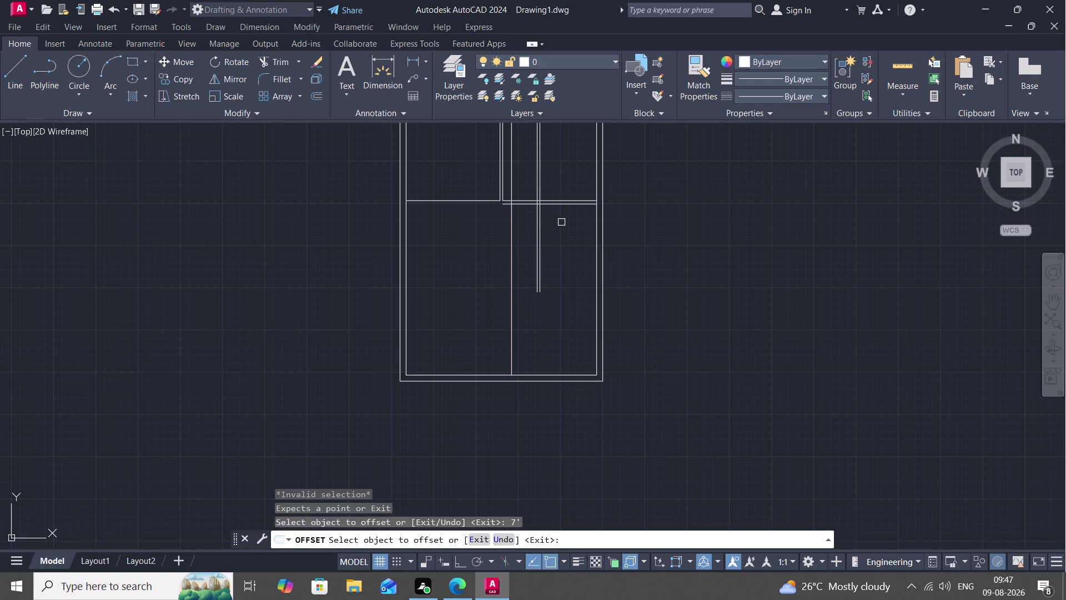
click(563, 202)
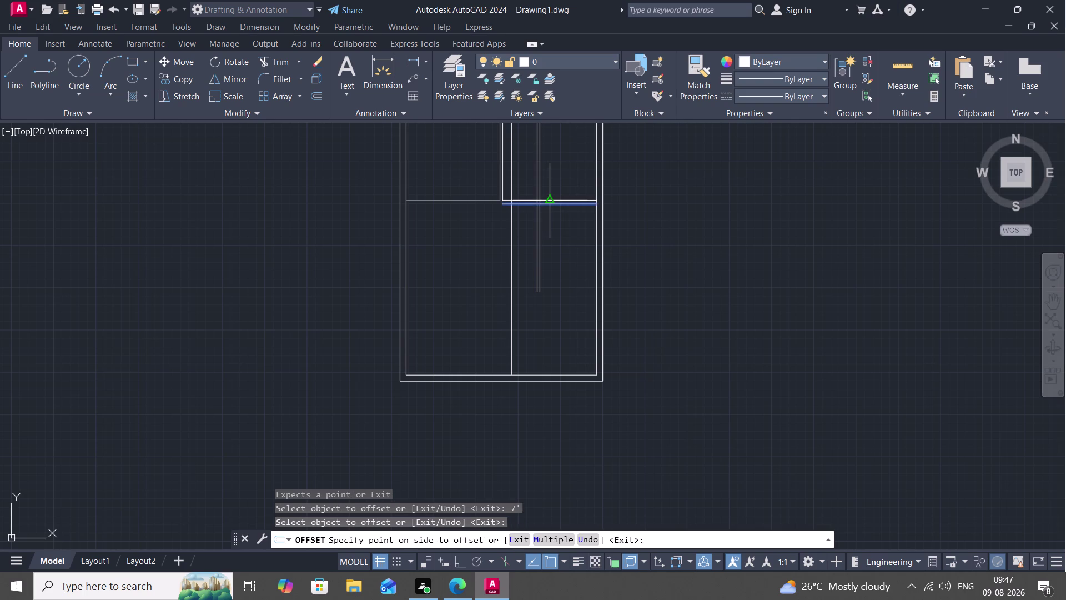
key(Escape)
key(space)
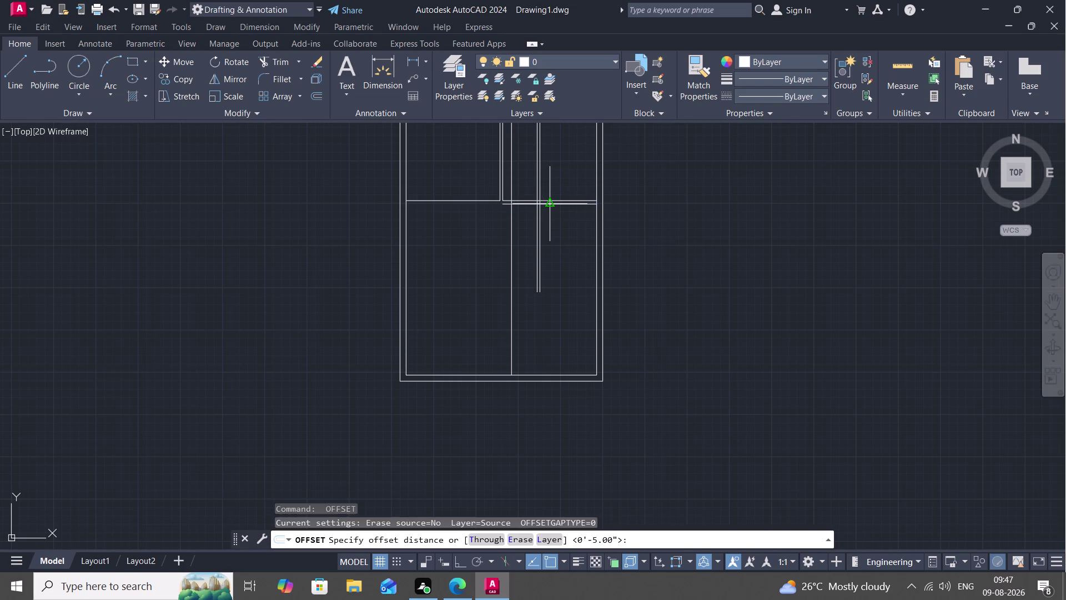
Add a parallel line 4' below the right-side cross wall line.
text(O)
key(space)
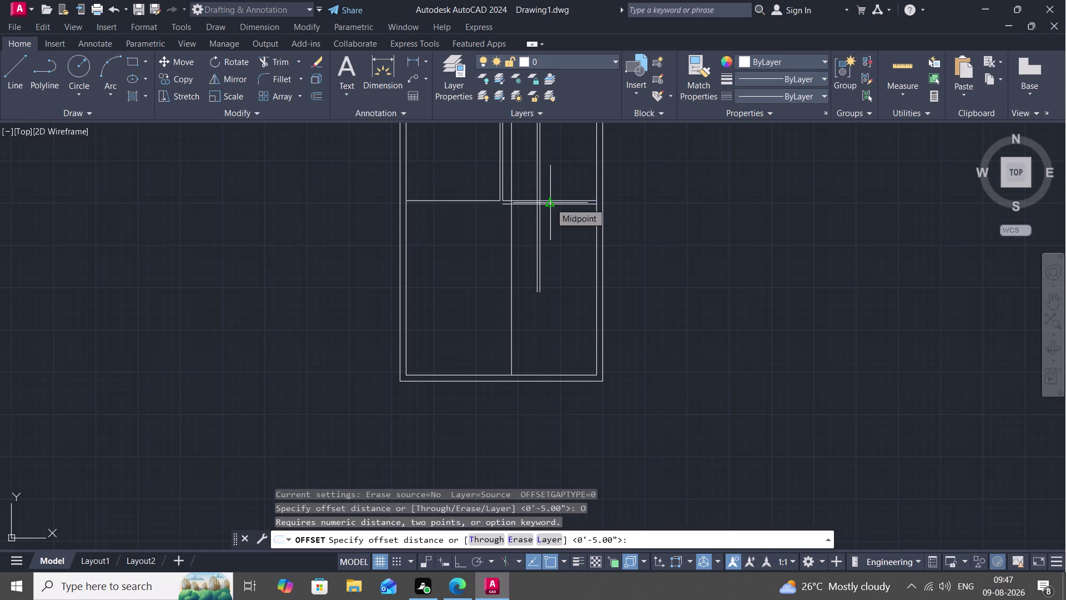
text(4')
key(space)
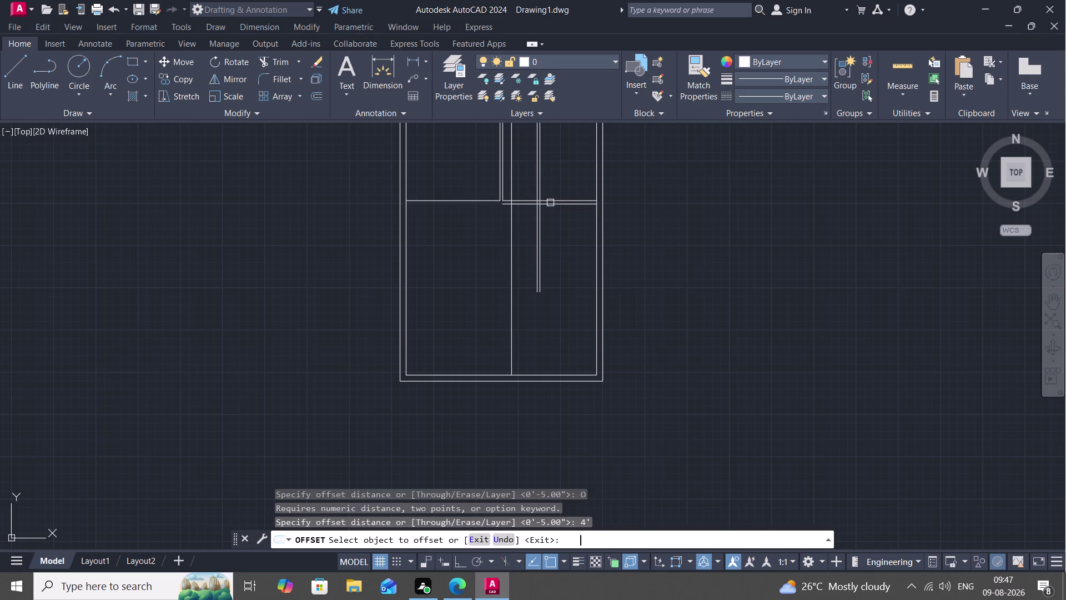
click(566, 206)
click(567, 257)
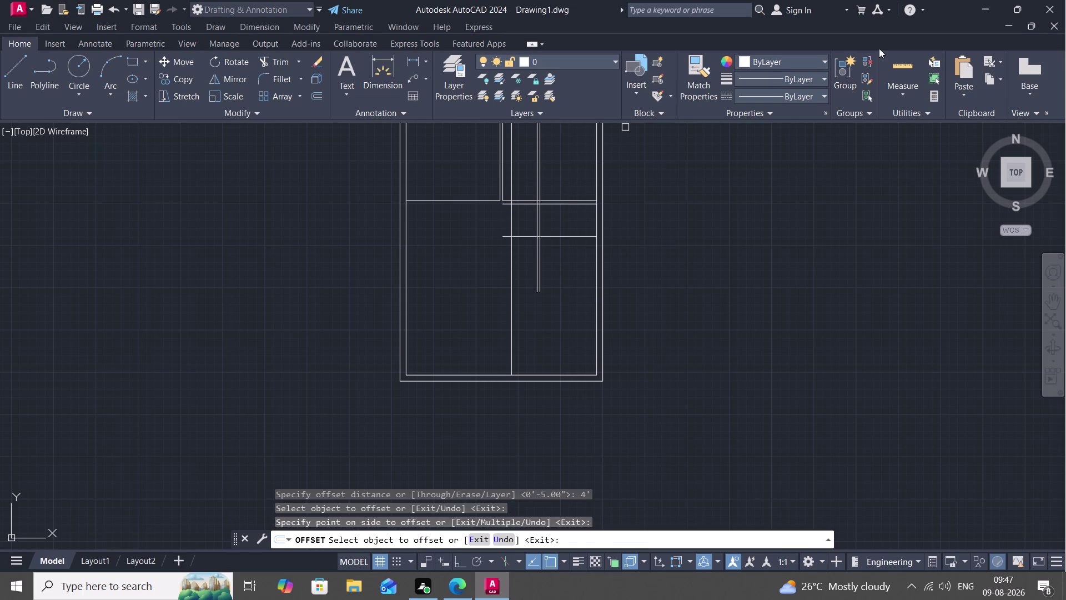
click(900, 63)
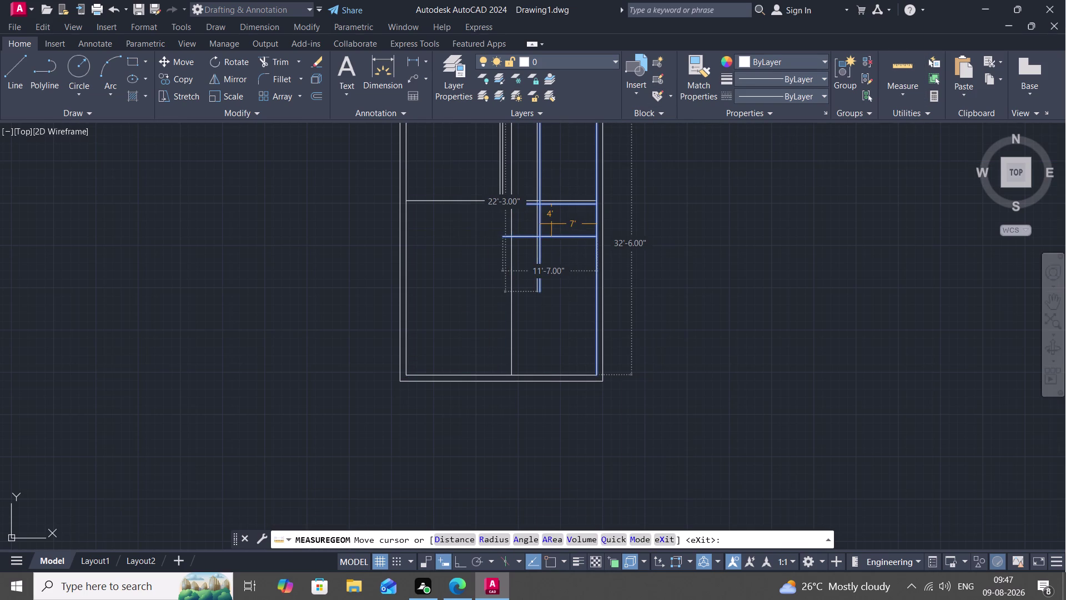
Double the new 4' line with a 5" offset copy below it.
key(Escape)
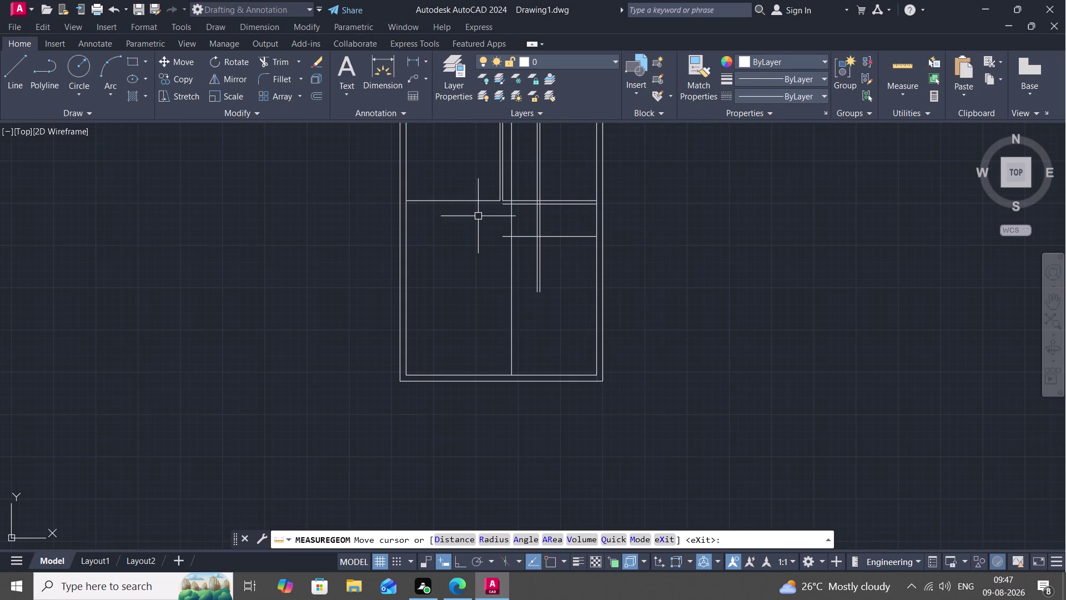
text(O)
key(space)
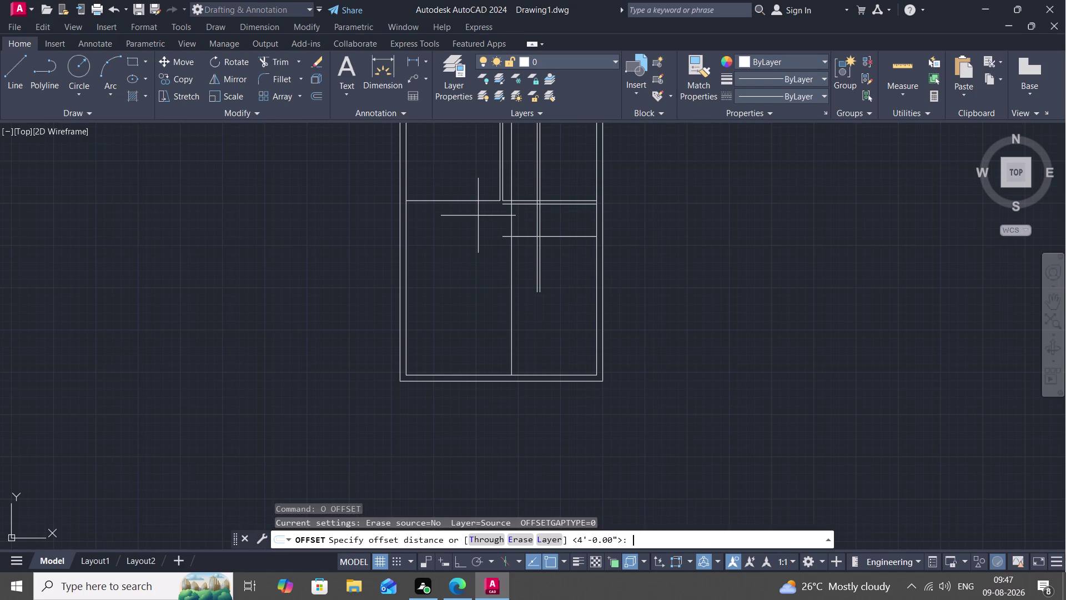
text(5)
text(")
key(space)
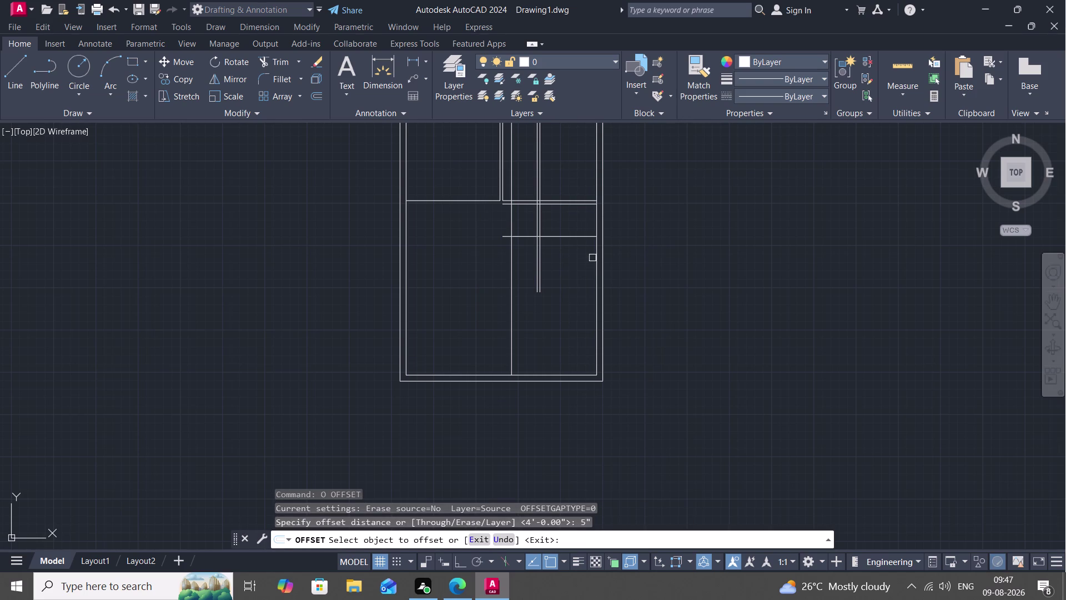
click(577, 238)
click(576, 254)
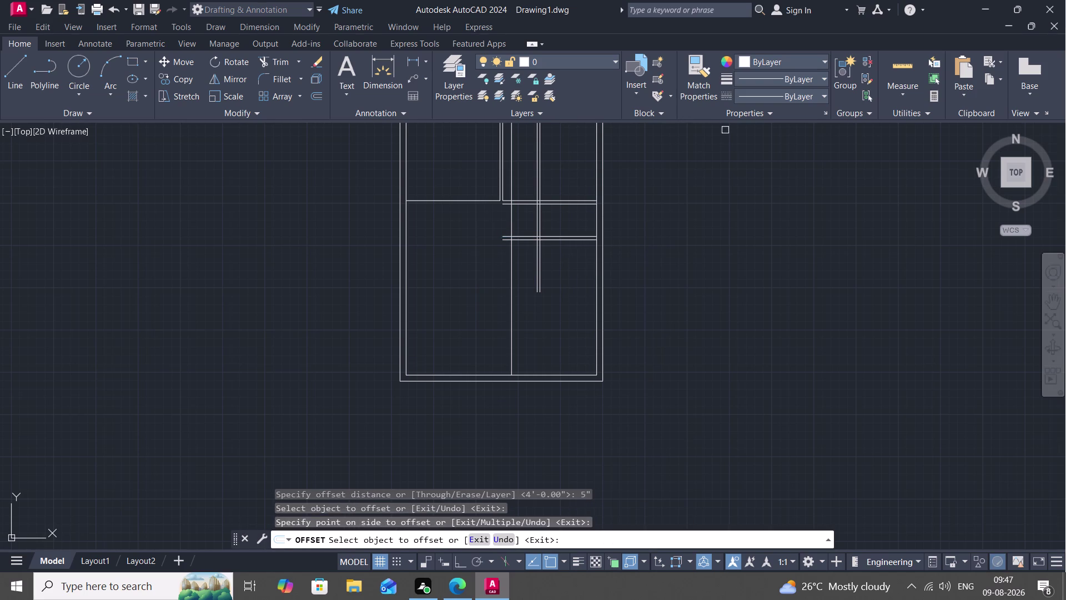
key(Escape)
Offset the lower wall line 6'3" downward for the next small room.
text(O)
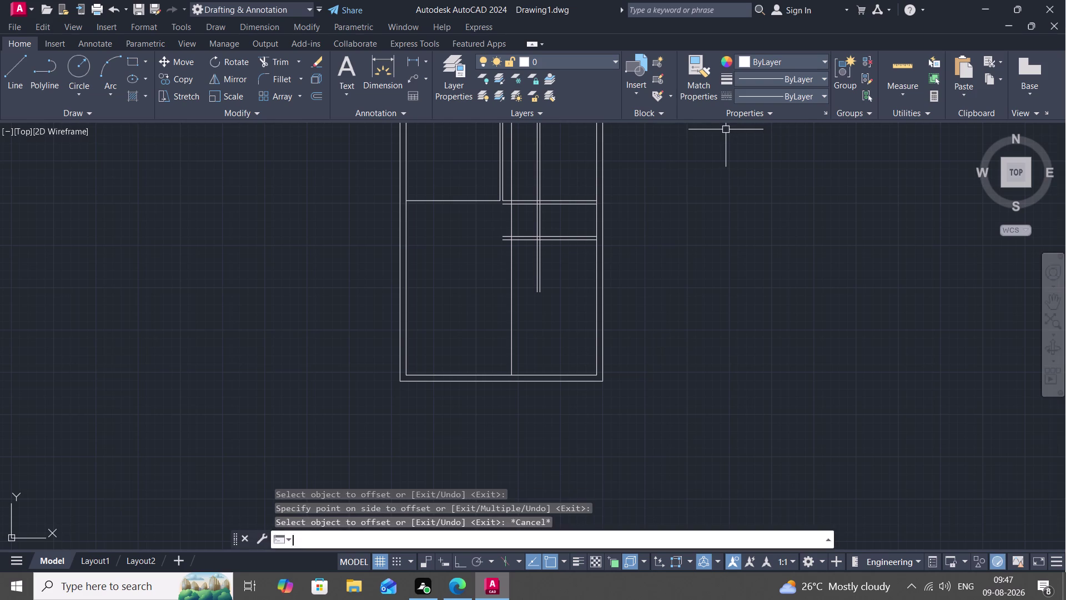
key(space)
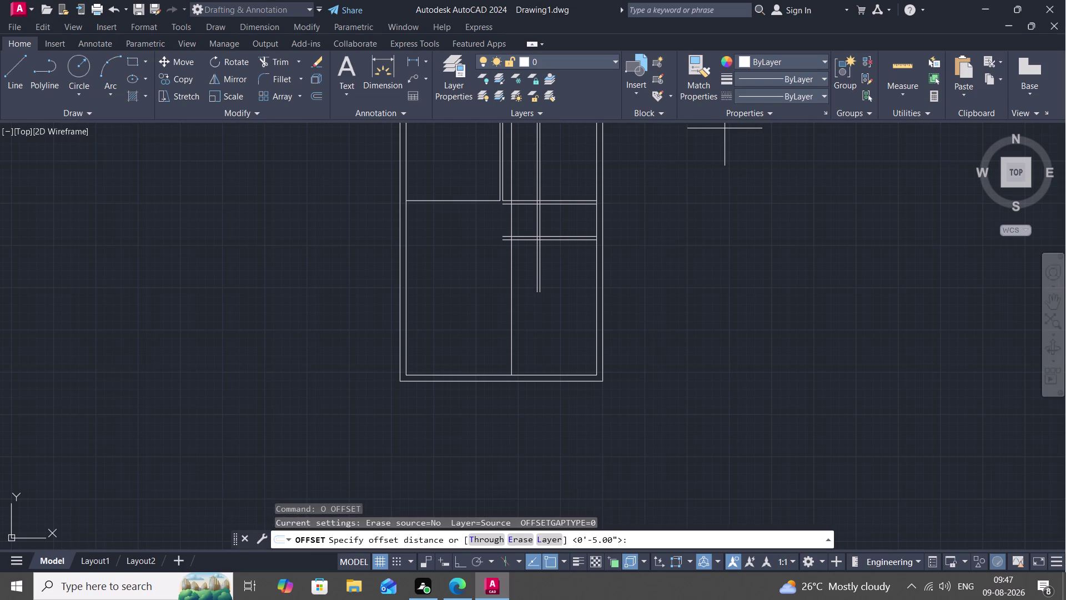
text(6')
key(3)
text(")
key(space)
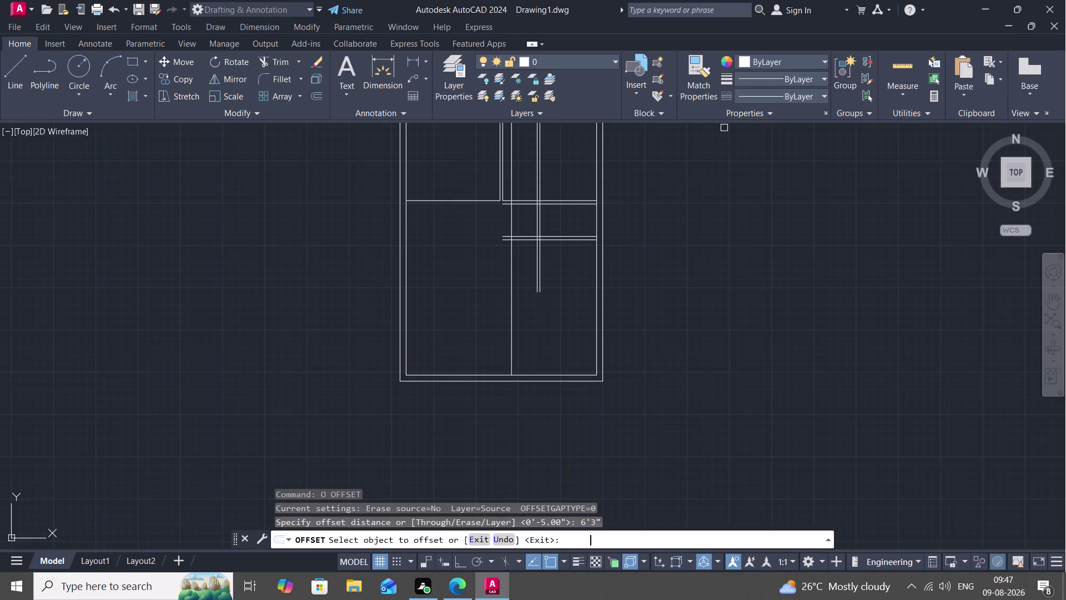
click(571, 242)
click(574, 271)
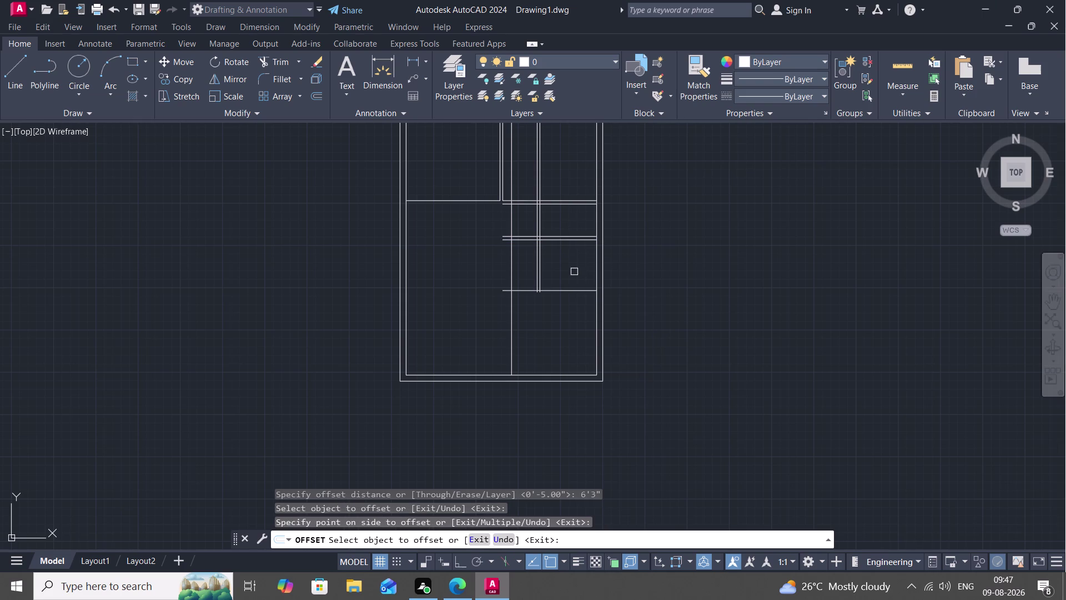